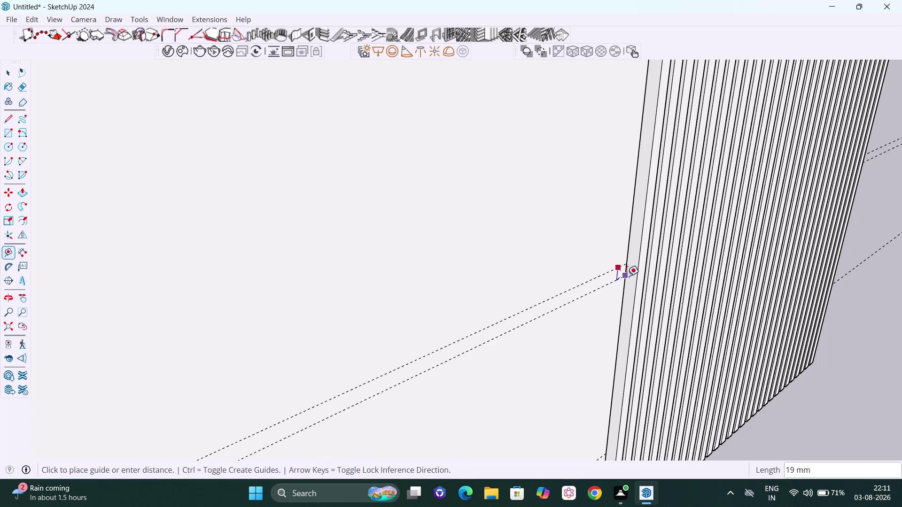
Add a guide 30 mm from the existing guide along the wall's lower edge.
key(Right)
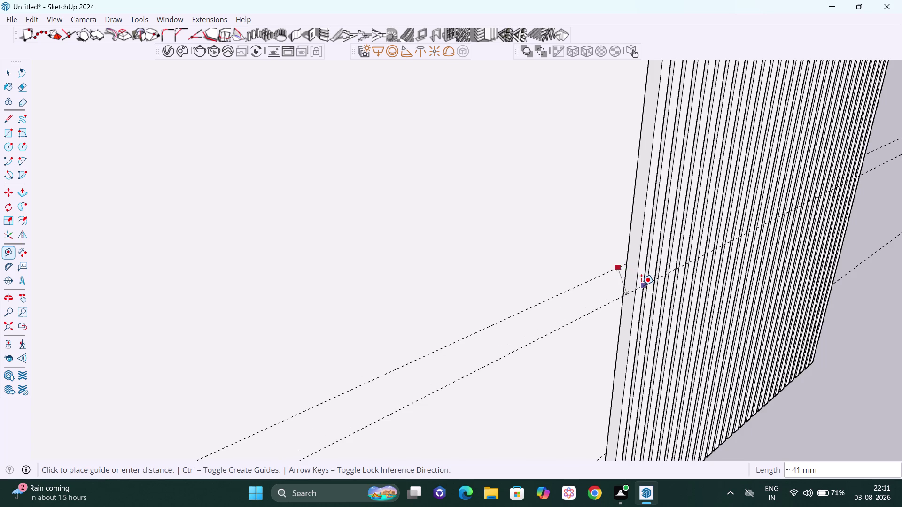
key(Left)
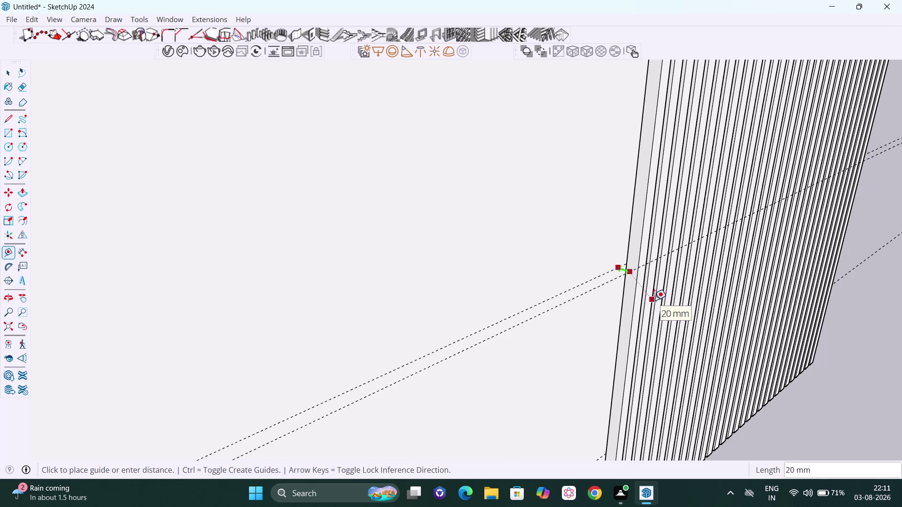
text(30)
key(Return)
scroll(down, 3)
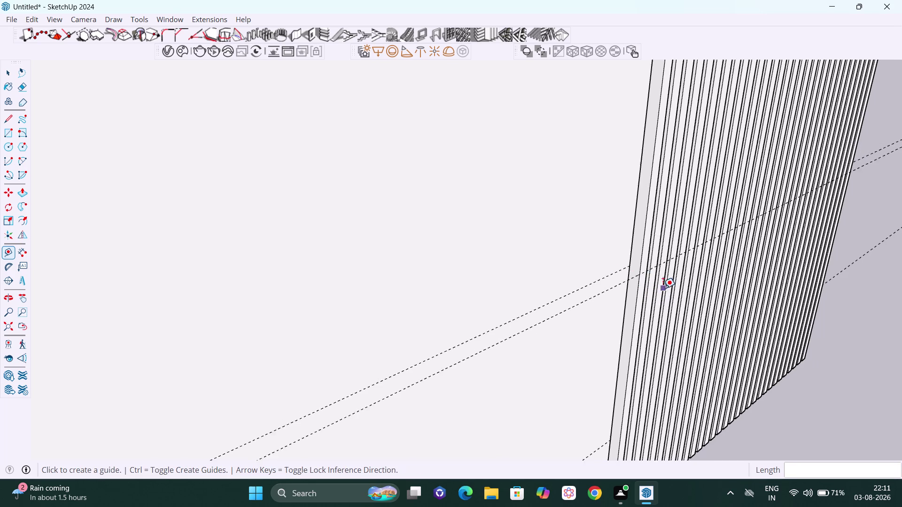
scroll(down, 3)
scroll(down, 3)
middle_drag(620, 408, 593, 363)
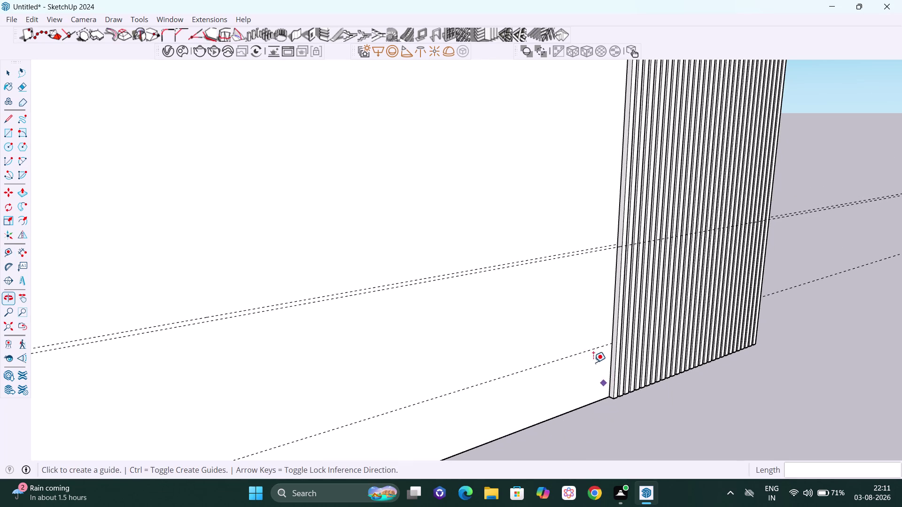
scroll(up, 3)
scroll(up, 3)
middle_drag(604, 353, 610, 366)
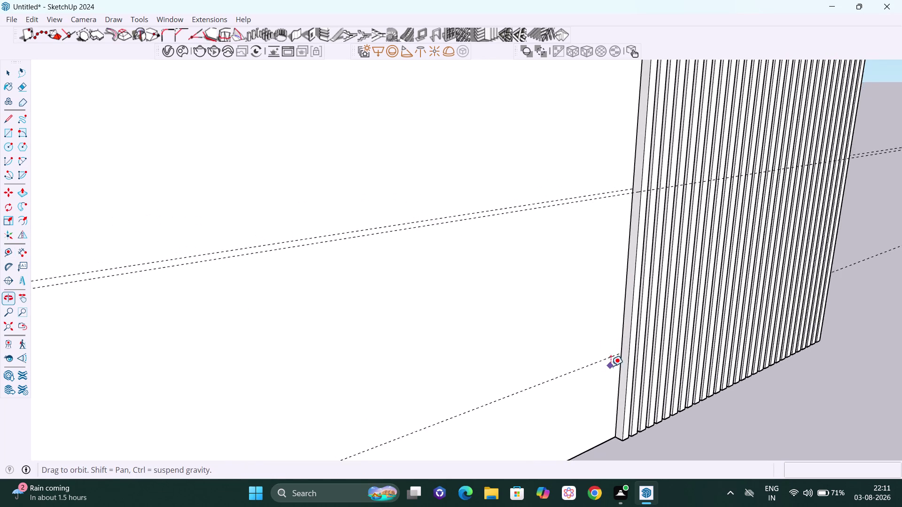
middle_drag(610, 366, 611, 367)
scroll(up, 3)
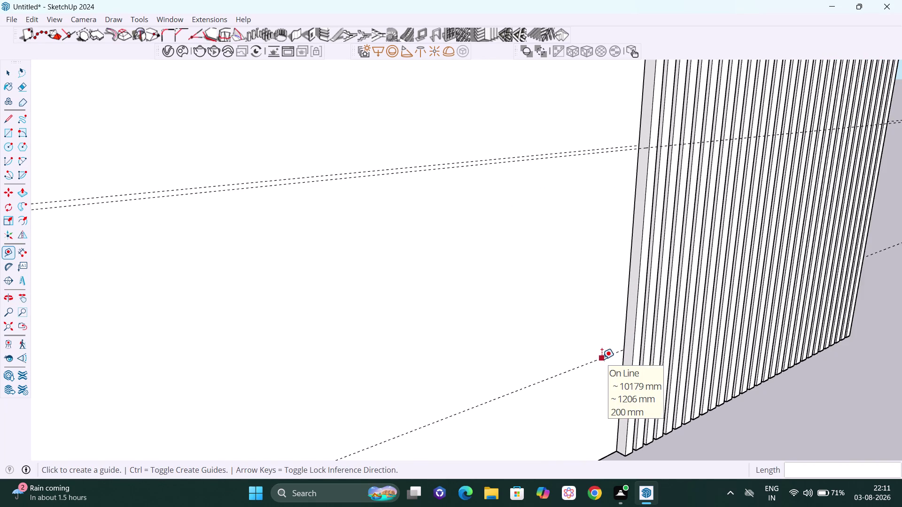
Add a second 30 mm offset guide at the other fluted section, then view the whole wall.
click(601, 359)
key(Left)
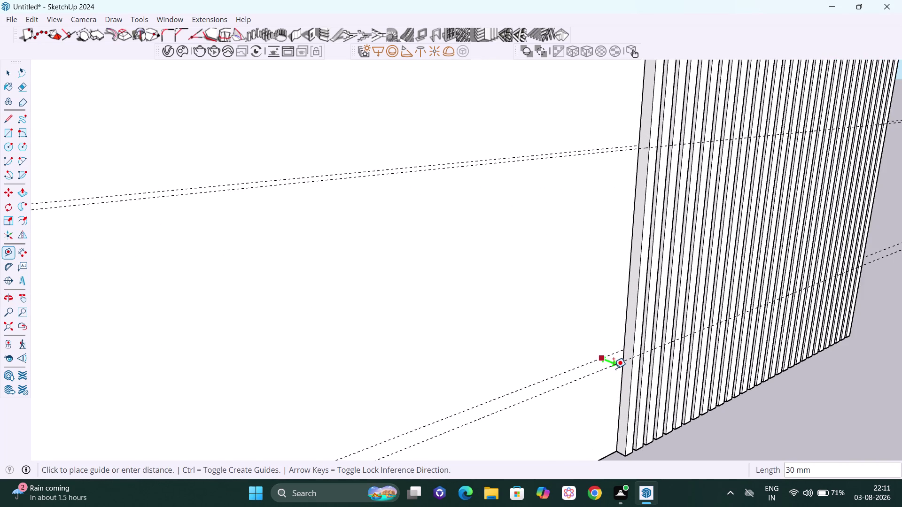
text(30)
key(Return)
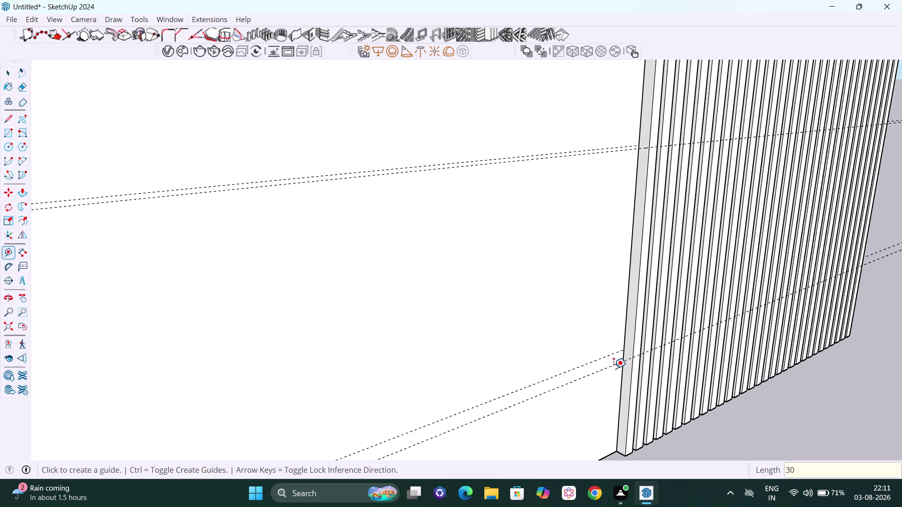
scroll(down, 3)
scroll(down, 3)
scroll(down, 3)
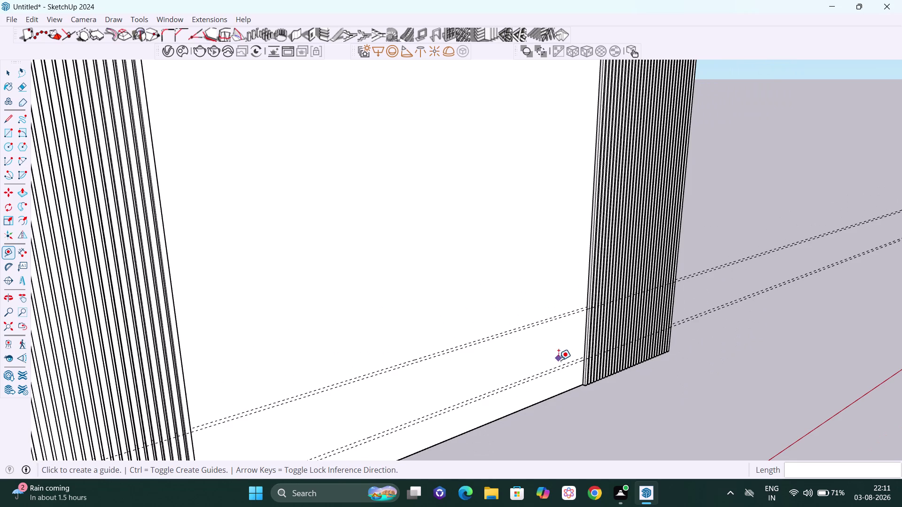
middle_drag(565, 379, 508, 377)
scroll(down, 3)
scroll(down, 3)
middle_drag(511, 363, 499, 360)
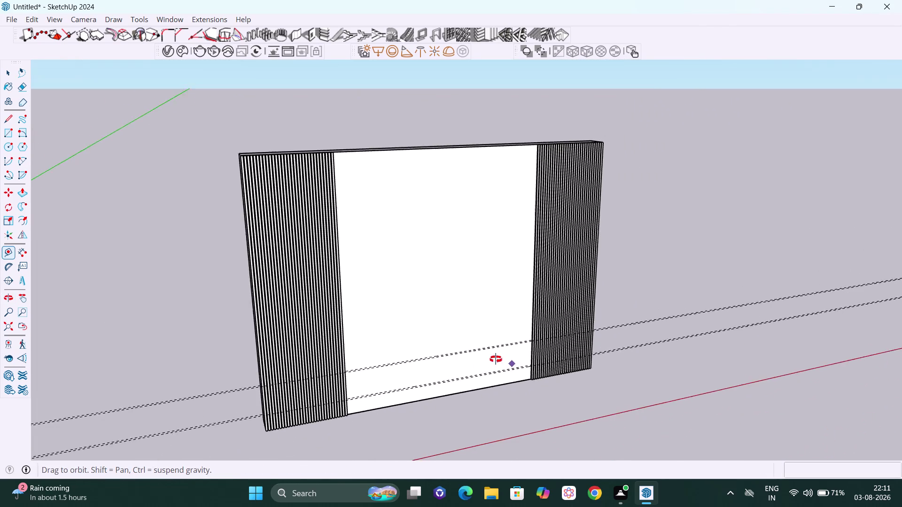
middle_drag(499, 360, 441, 382)
scroll(up, 3)
scroll(up, 3)
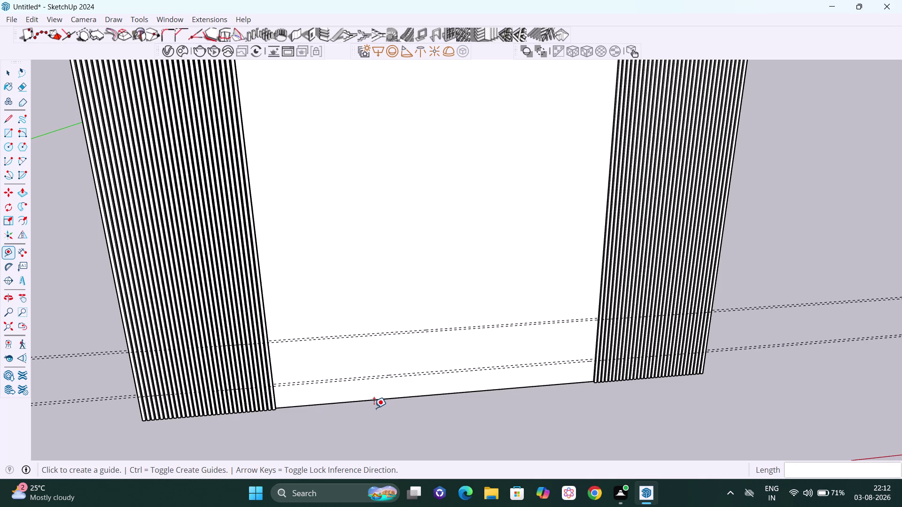
scroll(down, 3)
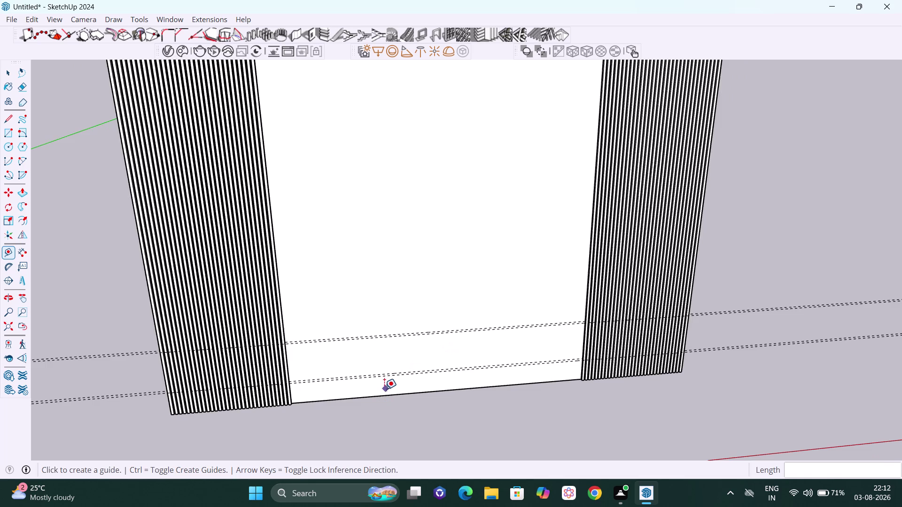
middle_drag(384, 389, 473, 323)
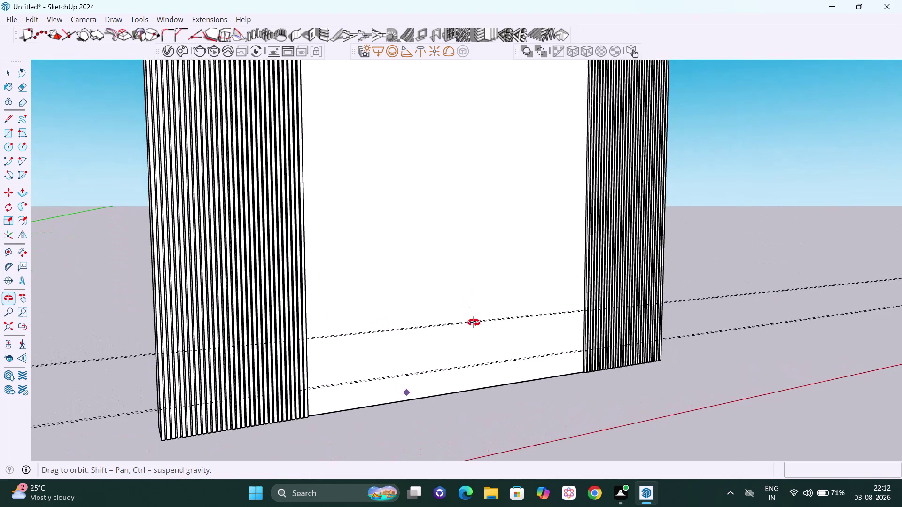
middle_drag(473, 322, 473, 324)
scroll(up, 3)
scroll(down, 3)
scroll(down, 3)
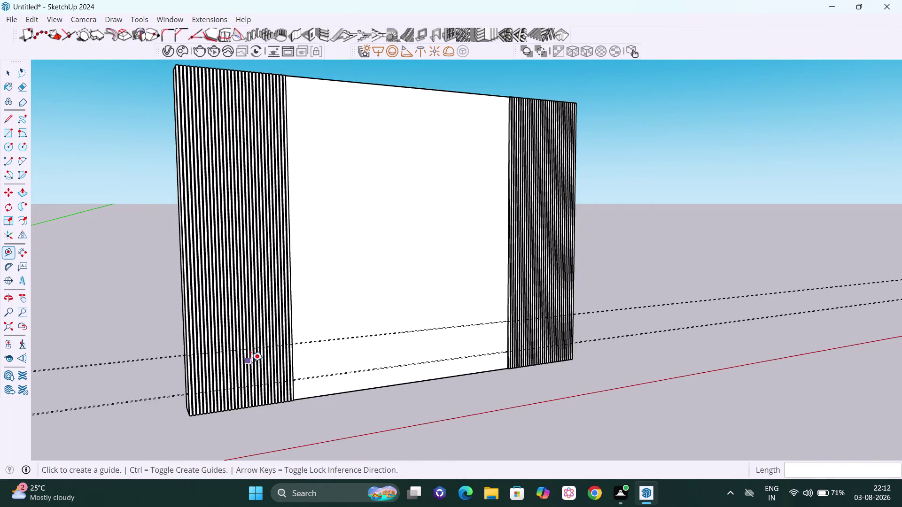
middle_drag(250, 362, 281, 380)
key(space)
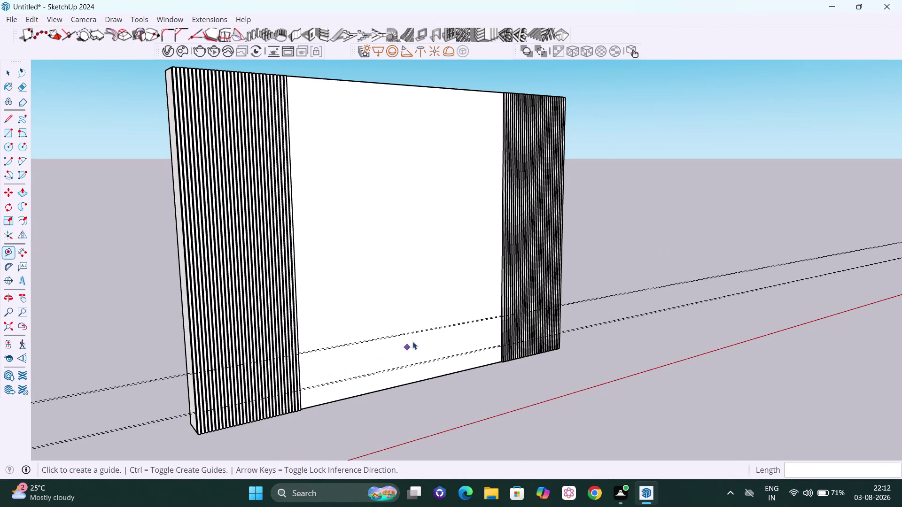
right_click(638, 189)
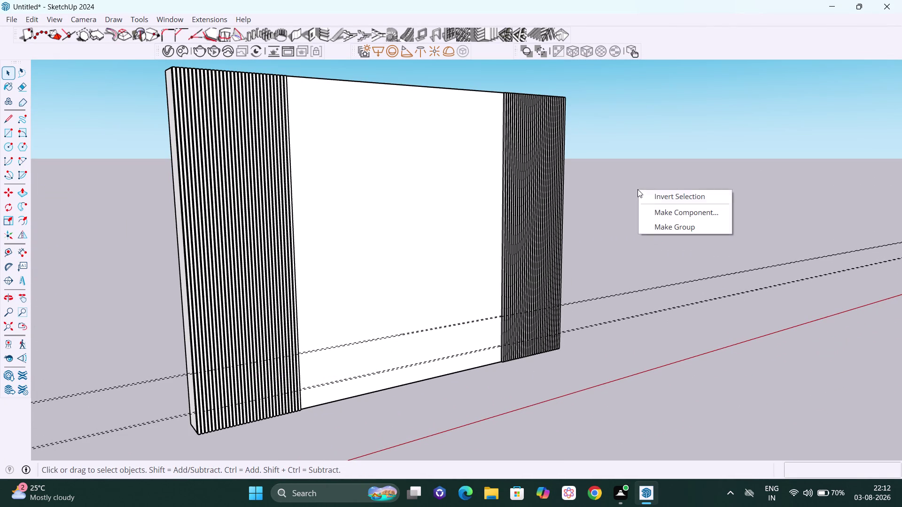
click(664, 228)
scroll(up, 3)
scroll(down, 3)
middle_drag(241, 384, 247, 390)
scroll(up, 3)
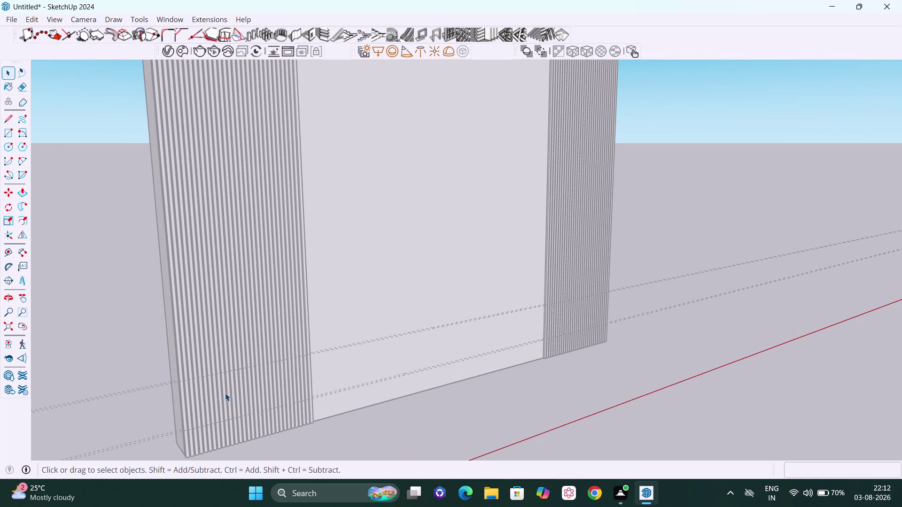
key(r)
scroll(down, 3)
middle_drag(200, 377, 214, 374)
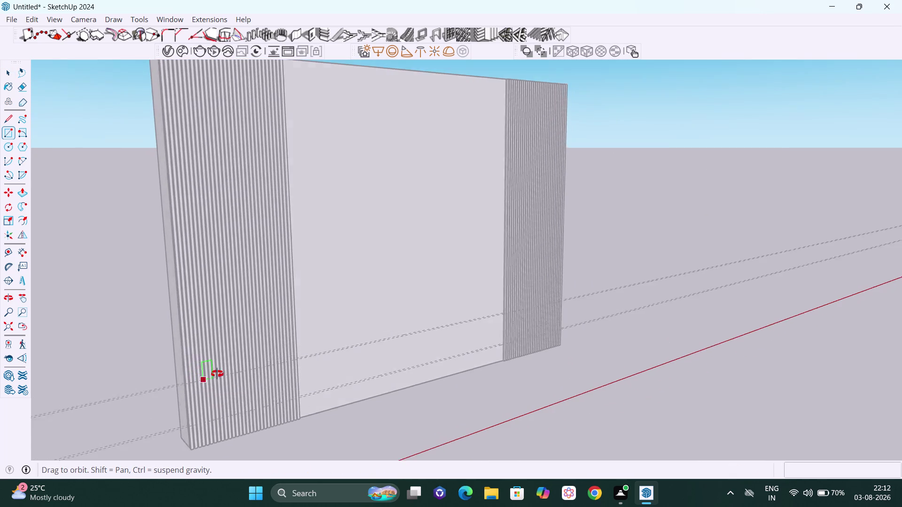
middle_drag(214, 374, 343, 314)
scroll(up, 3)
scroll(up, 3)
middle_drag(316, 350, 341, 404)
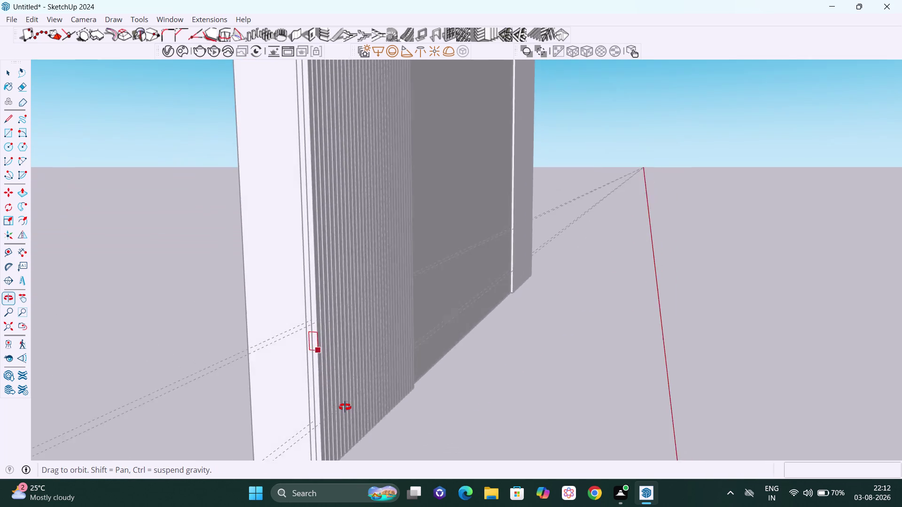
middle_drag(342, 405, 363, 413)
scroll(up, 3)
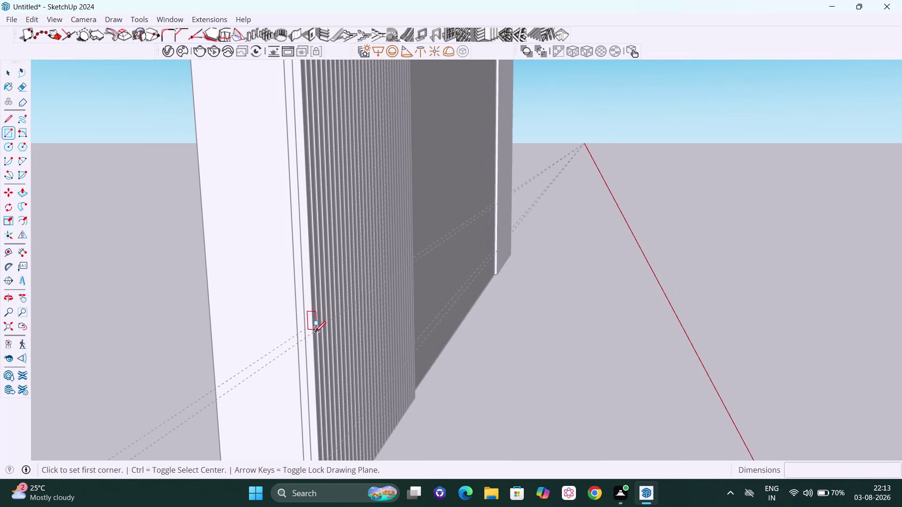
click(316, 332)
scroll(down, 3)
middle_drag(462, 326, 150, 335)
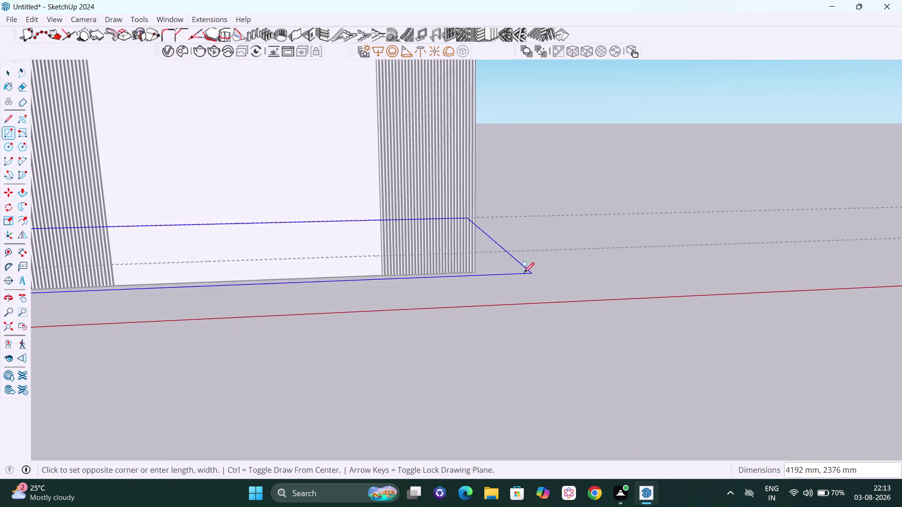
middle_drag(509, 270, 352, 287)
scroll(up, 3)
middle_drag(508, 258, 410, 258)
scroll(up, 3)
scroll(up, 3)
scroll(up, 3)
scroll(up, 3)
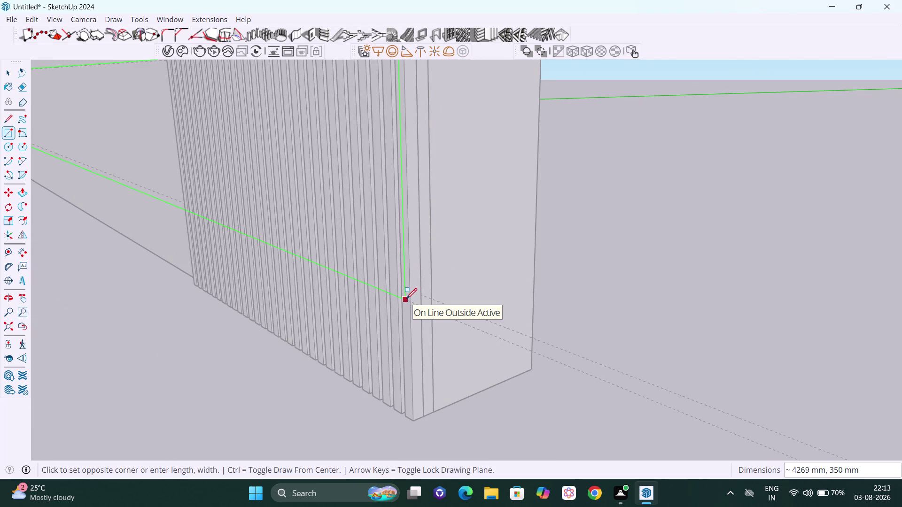
scroll(up, 3)
scroll(up, 3)
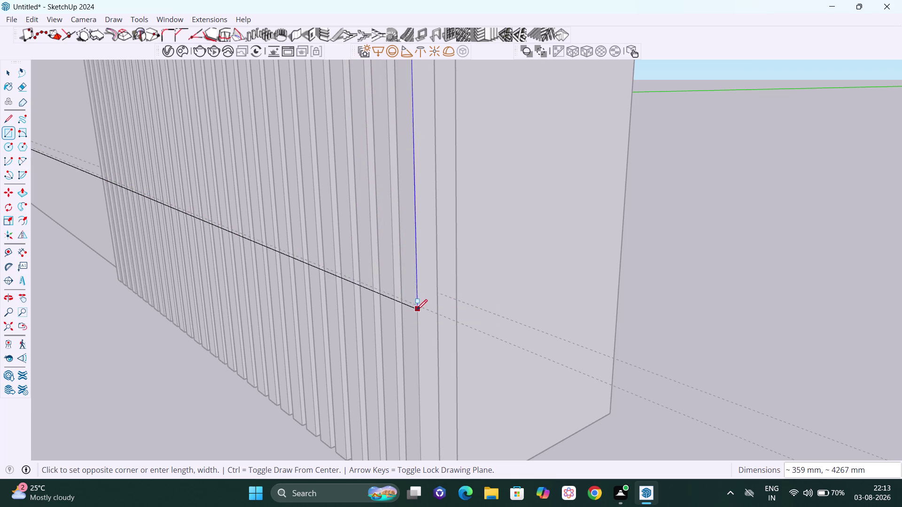
scroll(down, 3)
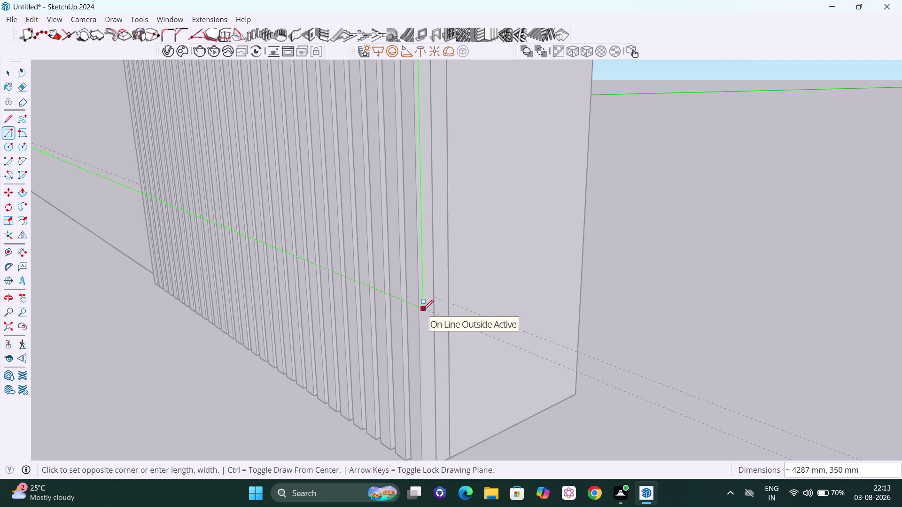
key(space)
click(725, 283)
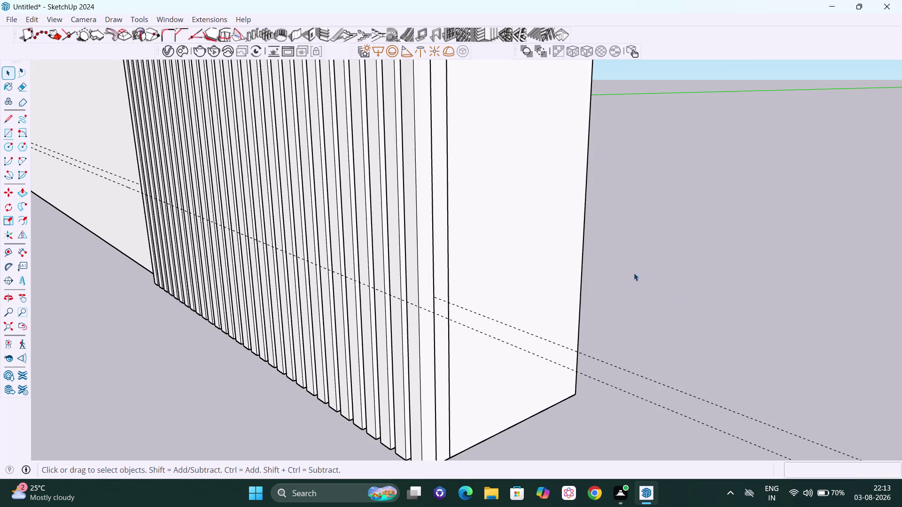
On the first end face, place a horizontal guide 200 mm above the bottom edge.
scroll(down, 3)
scroll(down, 3)
middle_drag(481, 259, 617, 277)
scroll(up, 3)
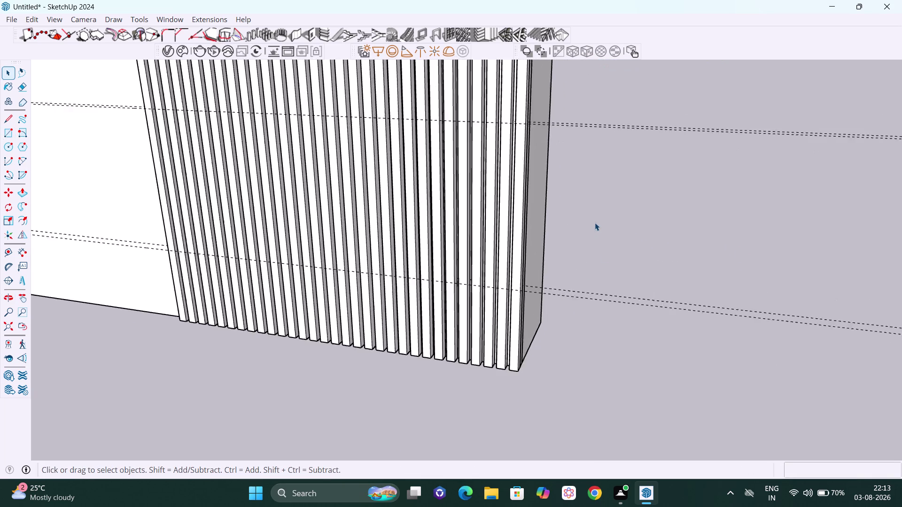
scroll(up, 3)
scroll(up, 3)
scroll(up, 3)
middle_drag(529, 285, 506, 286)
scroll(up, 3)
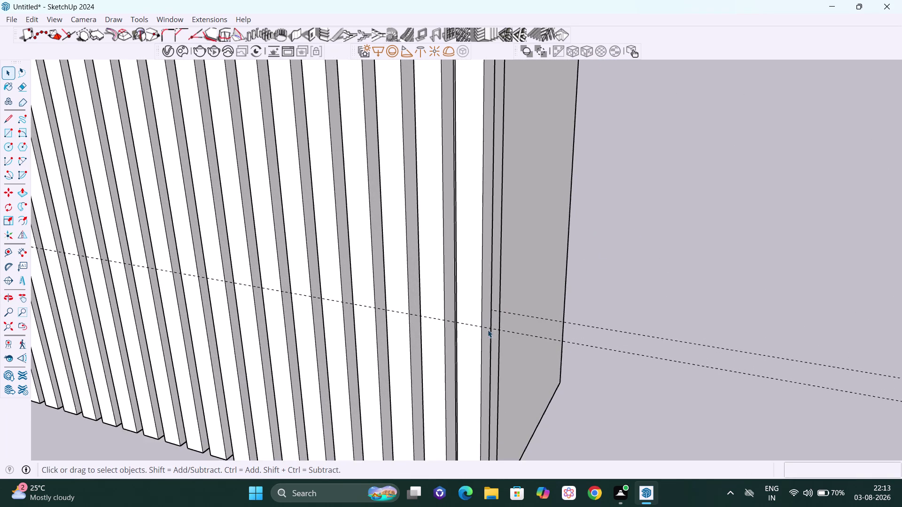
scroll(down, 3)
middle_drag(505, 407, 319, 368)
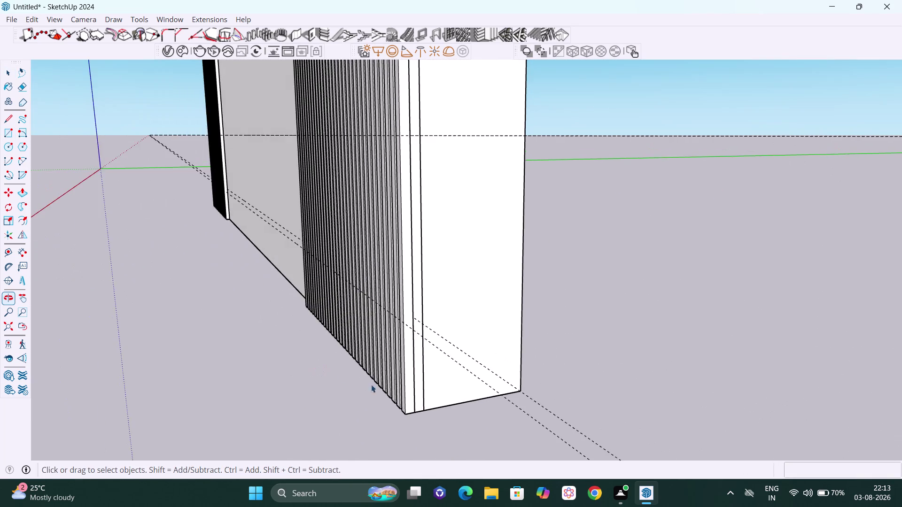
scroll(up, 3)
scroll(up, 3)
middle_drag(432, 410, 414, 408)
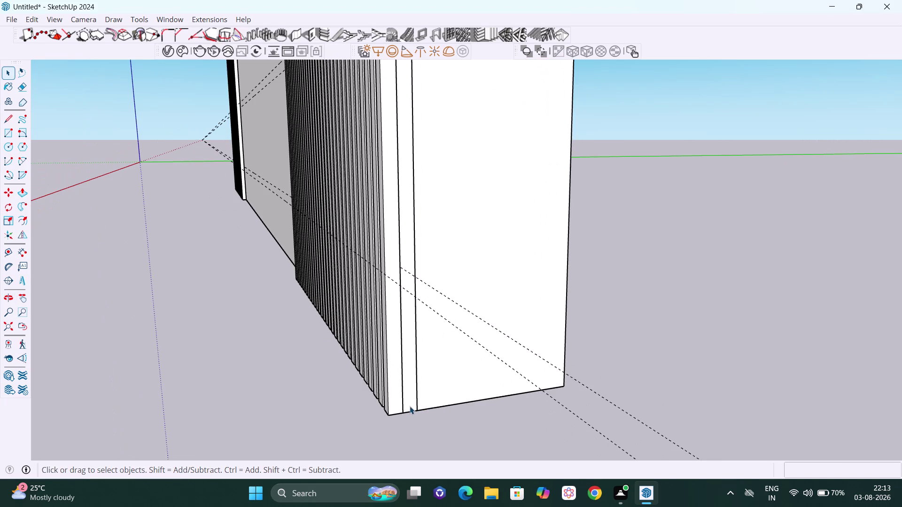
key(t)
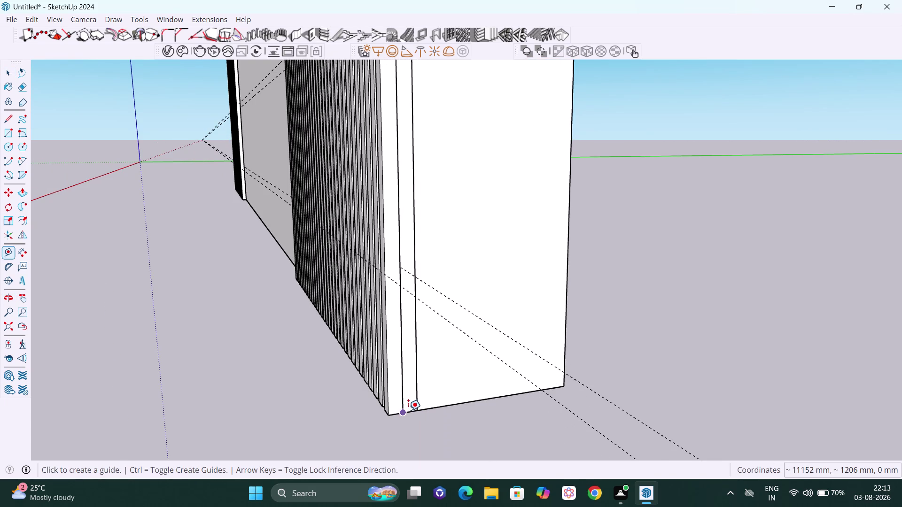
click(407, 411)
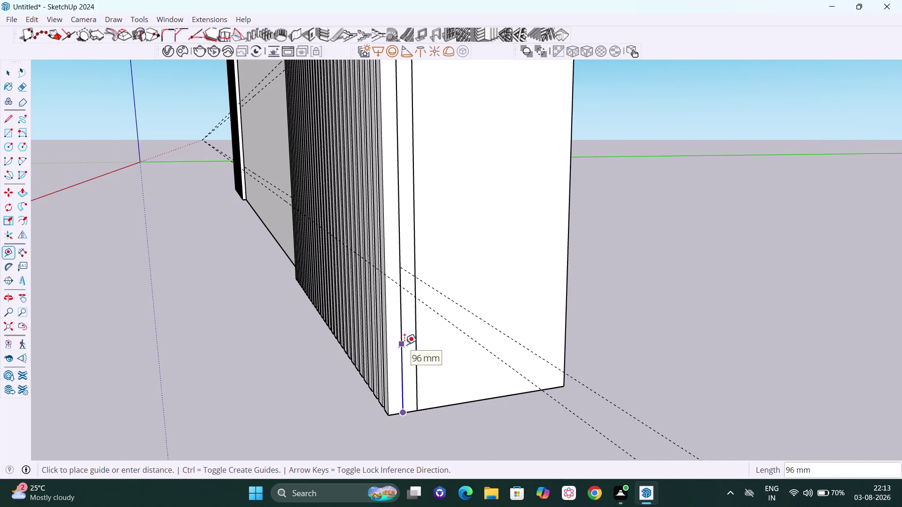
key(Escape)
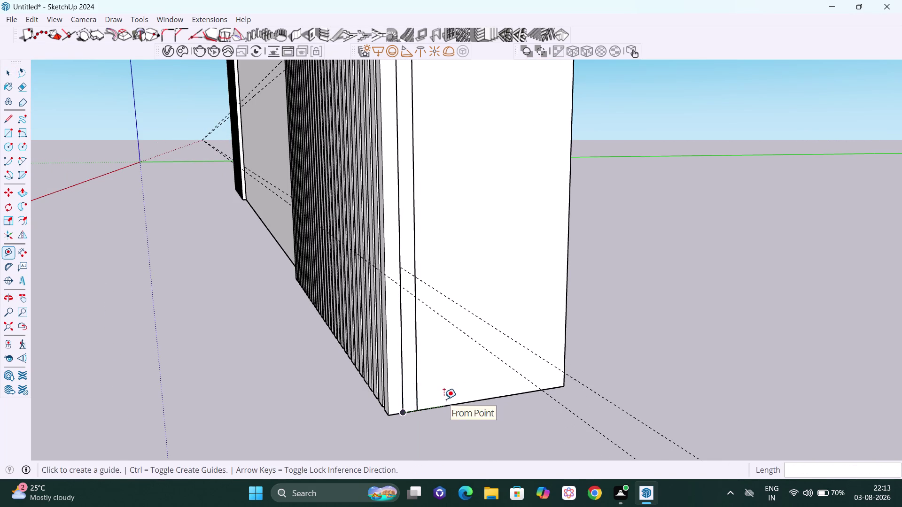
click(469, 400)
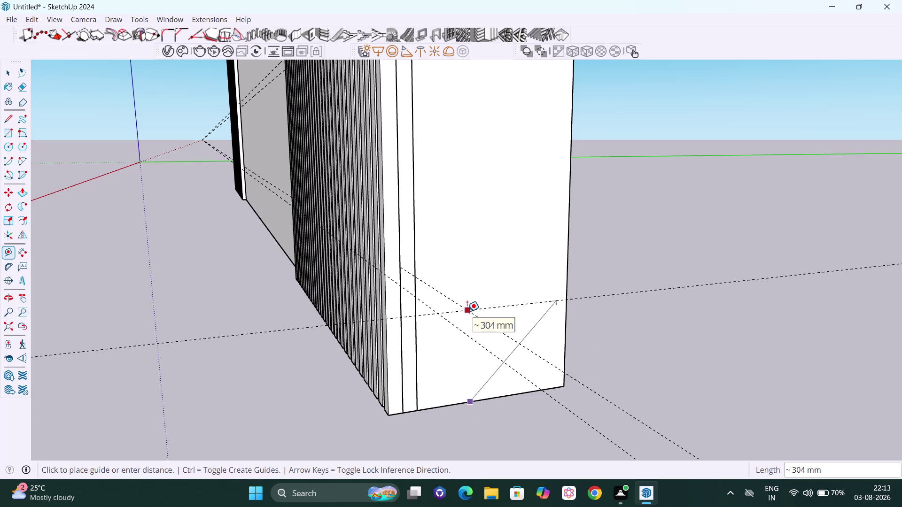
key(Up)
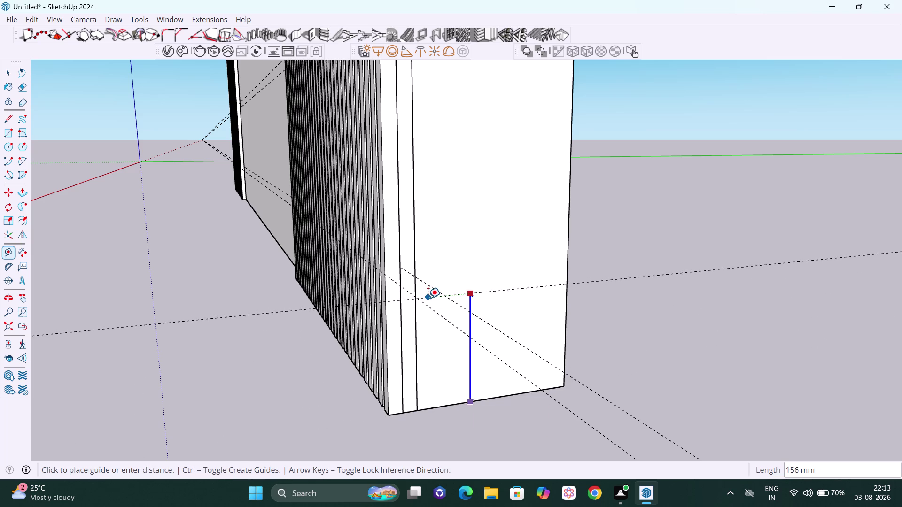
text(2)
text(00)
key(Return)
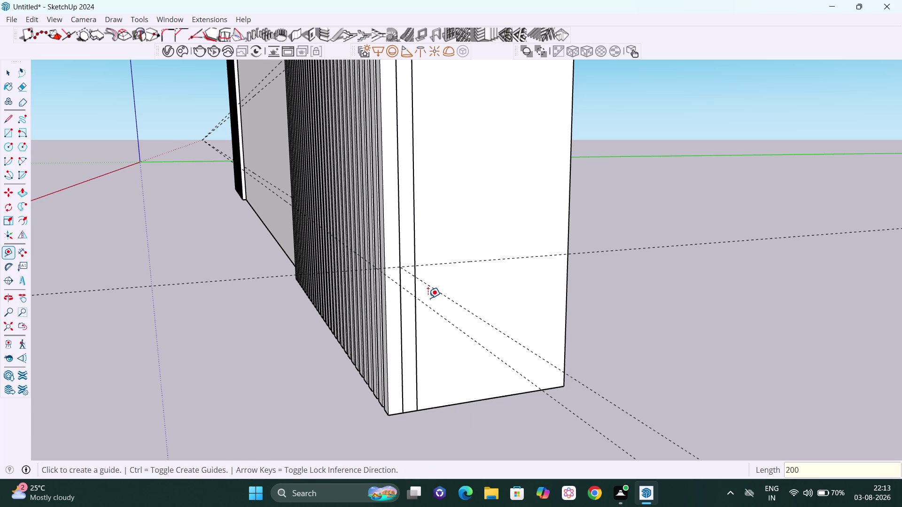
Add a guide 350 mm above the 200 mm guide on that end face.
scroll(down, 3)
scroll(down, 3)
middle_drag(316, 294, 190, 293)
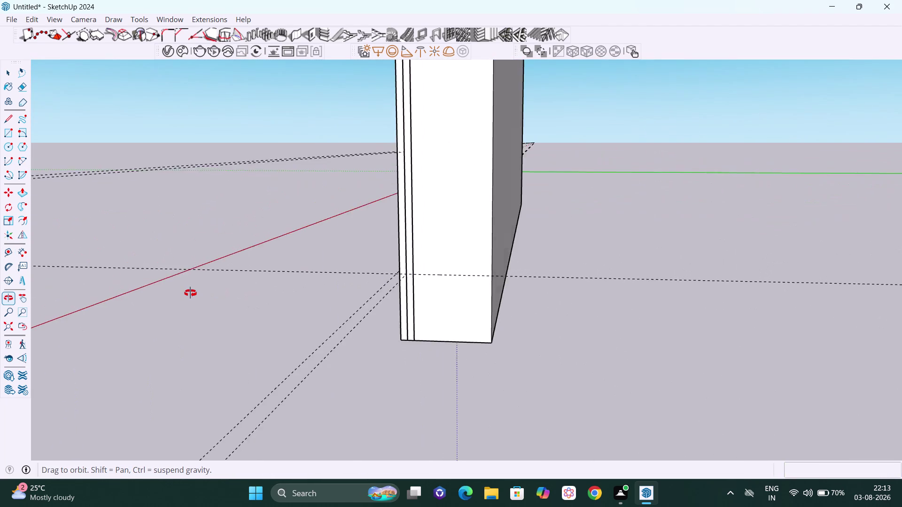
middle_drag(190, 293, 259, 322)
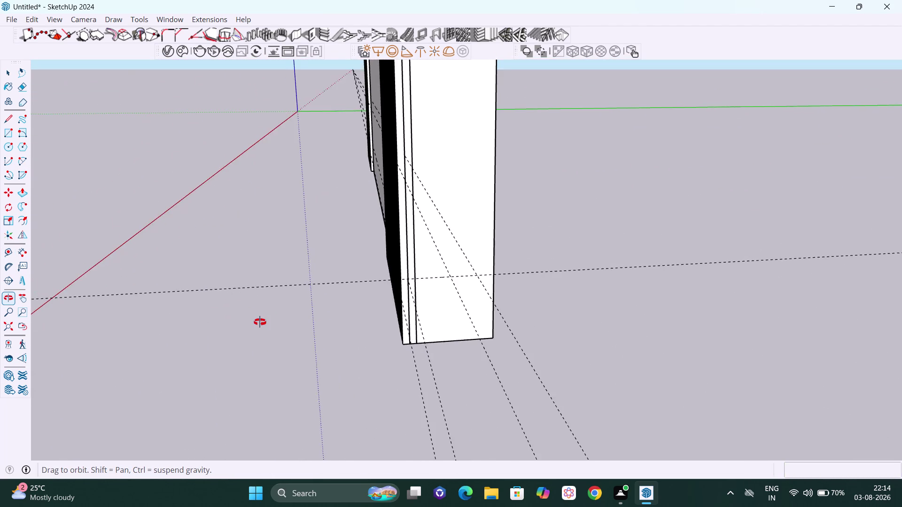
middle_drag(260, 323, 214, 318)
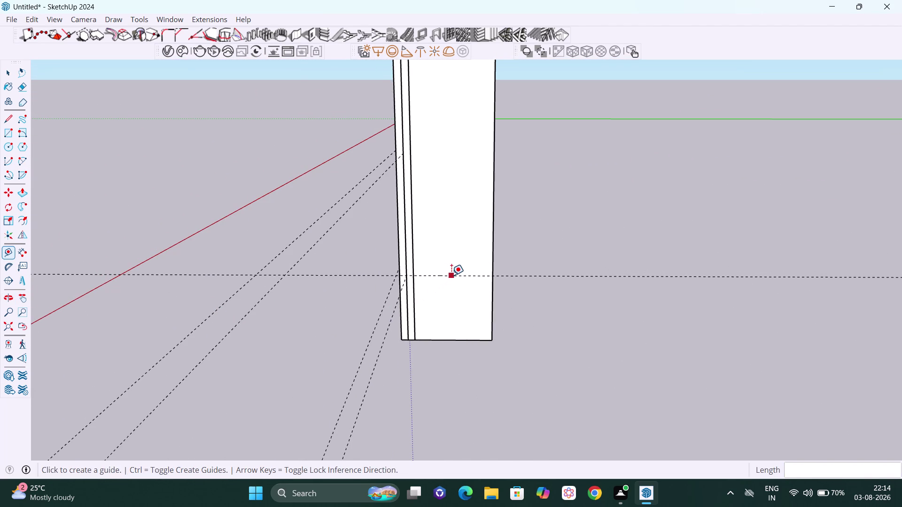
click(451, 275)
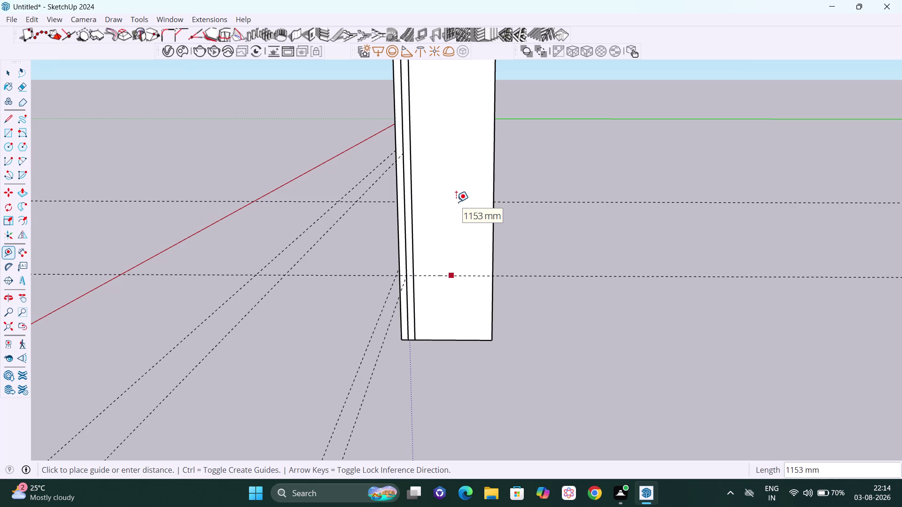
key(Up)
text(3)
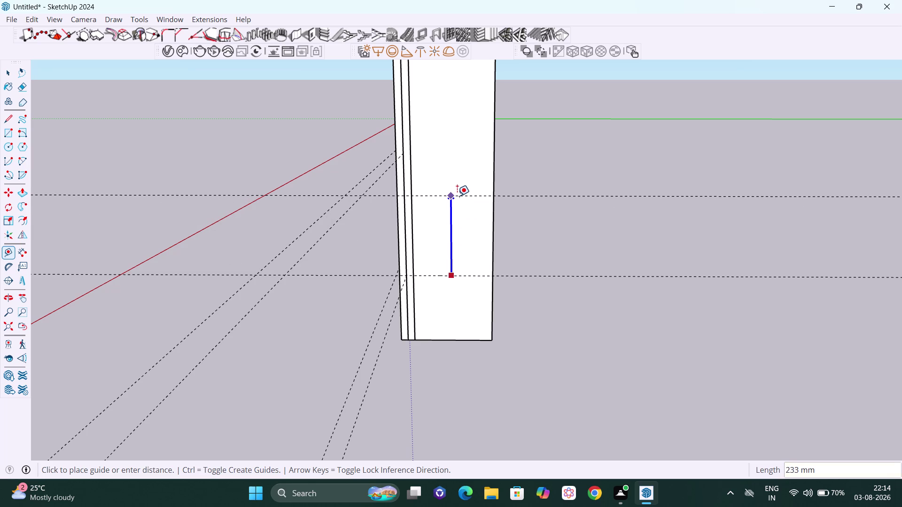
text(560)
key(BackSpace)
key(BackSpace)
key(0)
key(Return)
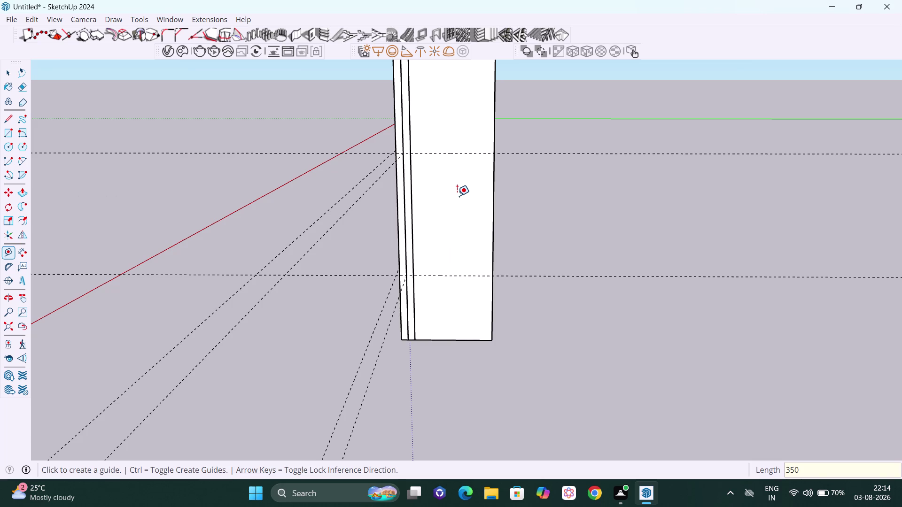
On the wall's other end face, place a guide 200 mm above the bottom edge.
scroll(down, 3)
scroll(down, 3)
scroll(down, 3)
middle_drag(353, 190, 476, 157)
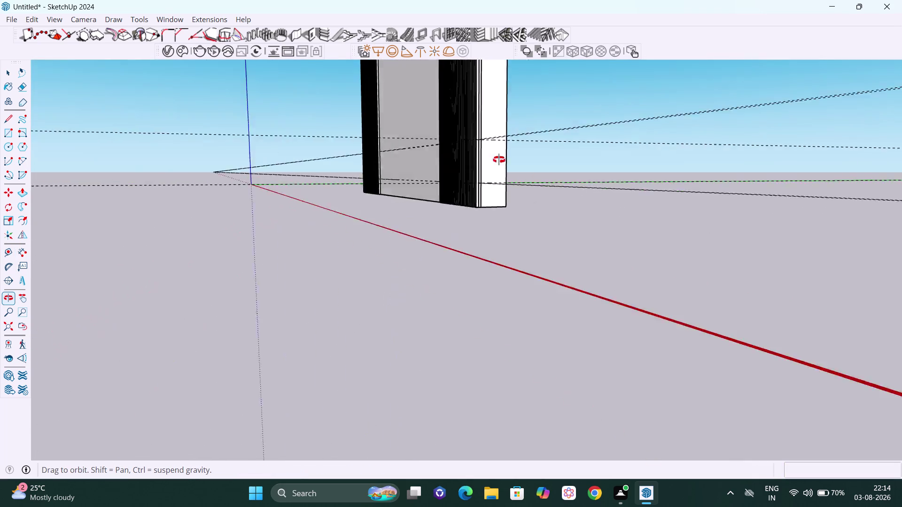
middle_drag(475, 157, 682, 190)
middle_drag(255, 110, 625, 117)
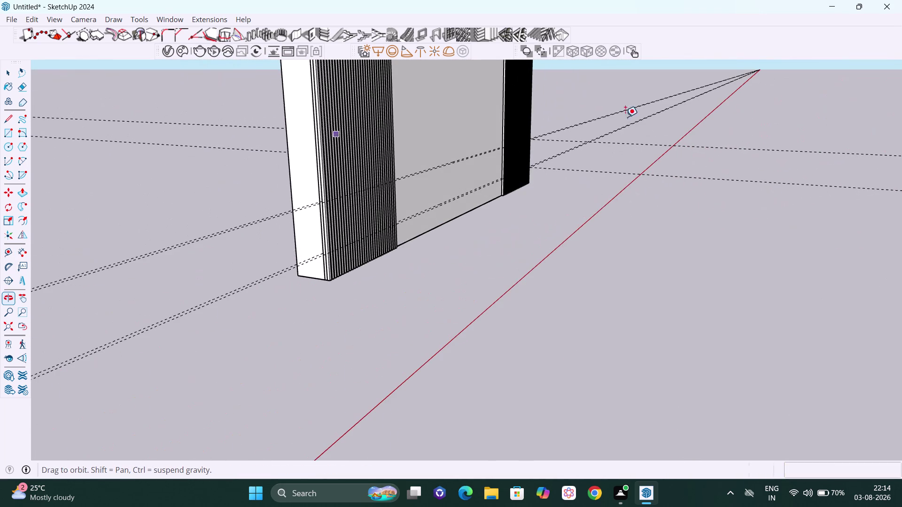
middle_drag(310, 228, 379, 217)
scroll(up, 3)
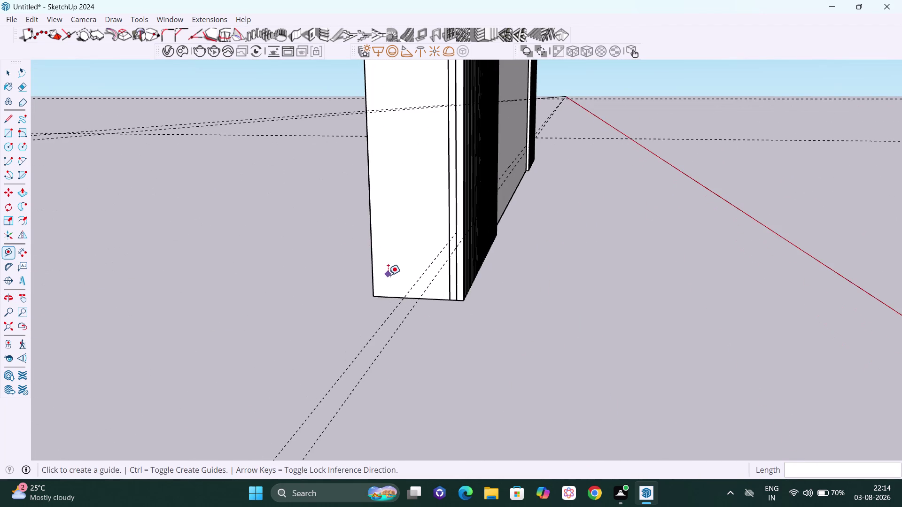
click(391, 297)
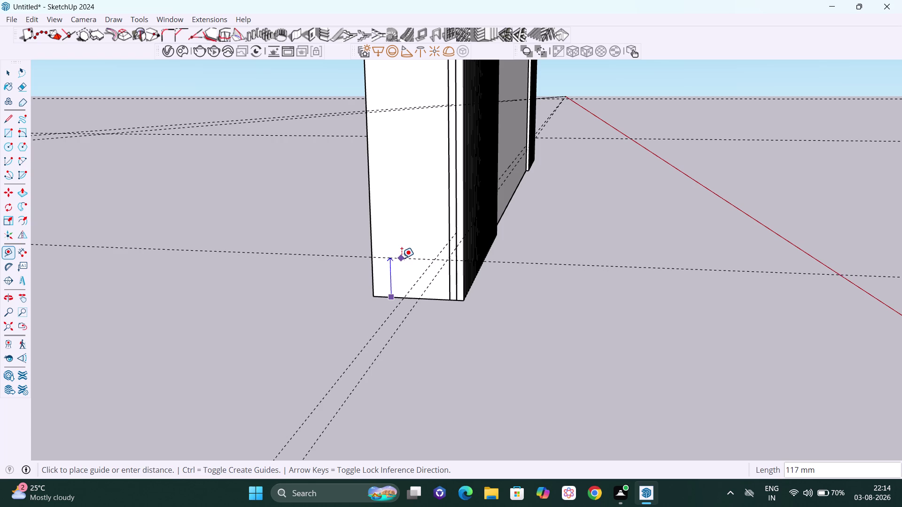
key(Up)
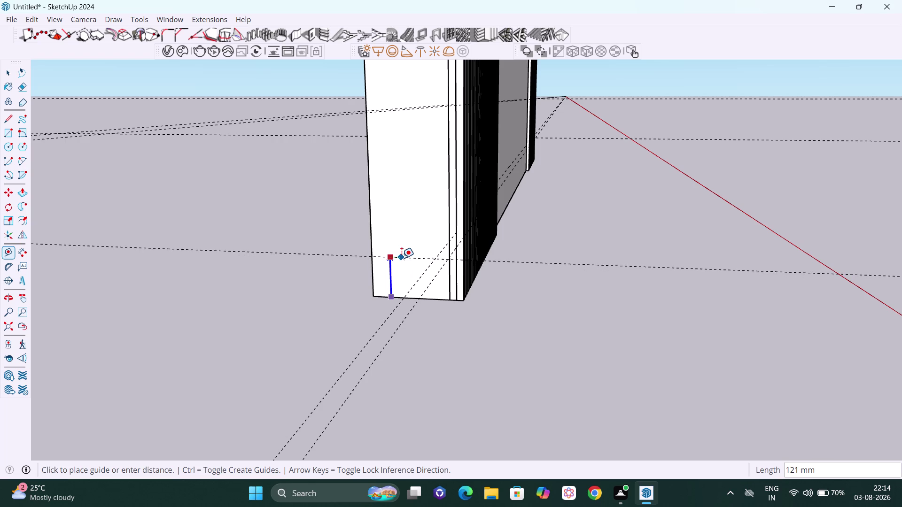
text(200)
key(Return)
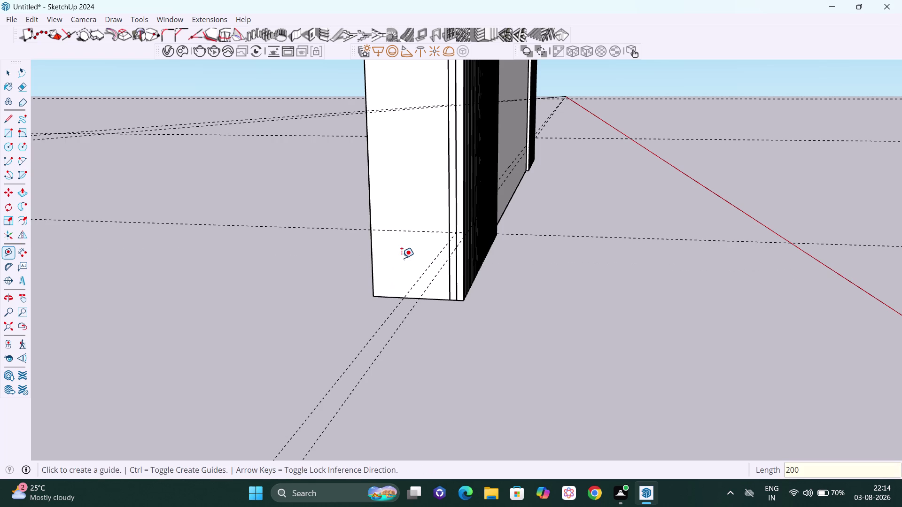
Add a guide 350 mm above that 200 mm guide on the other end.
middle_drag(500, 260, 399, 254)
scroll(up, 3)
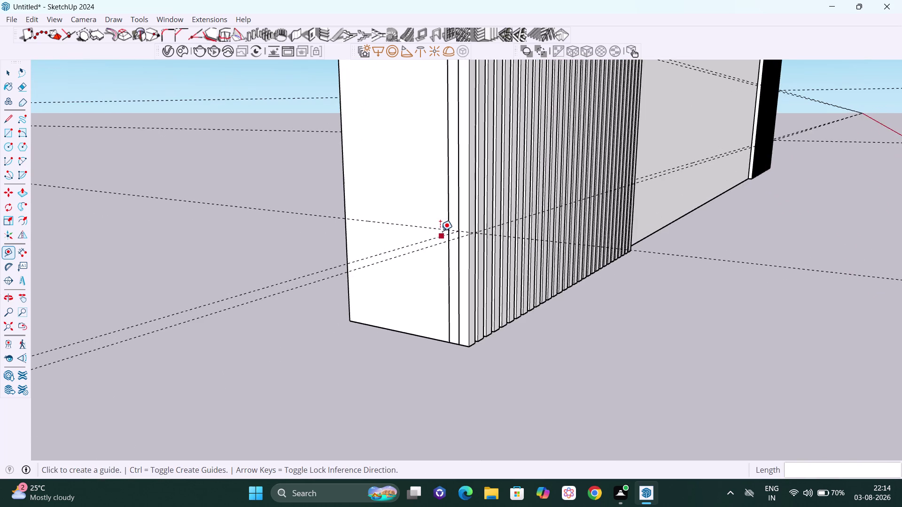
middle_drag(435, 243, 530, 261)
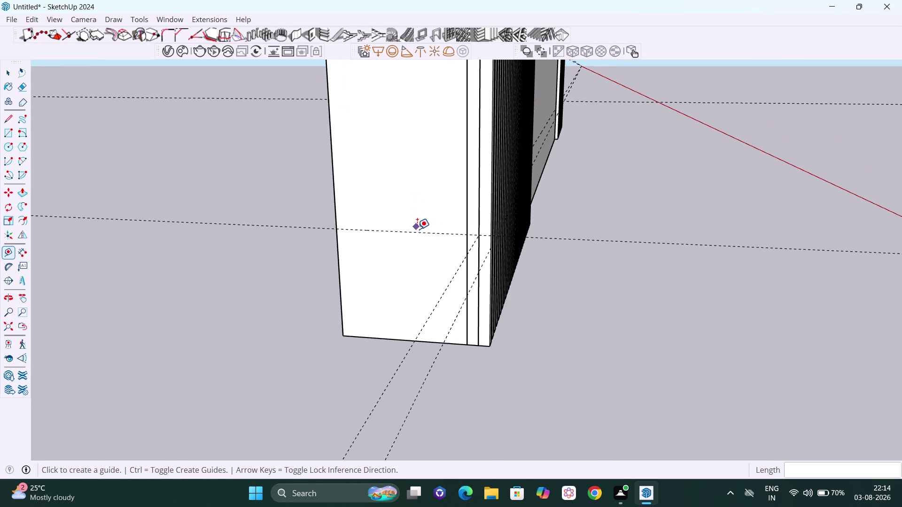
drag(417, 231, 422, 228)
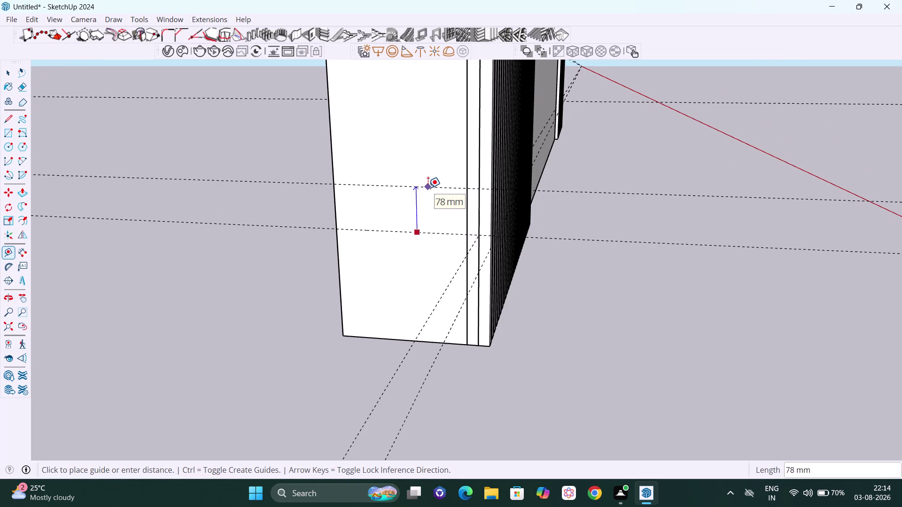
key(Up)
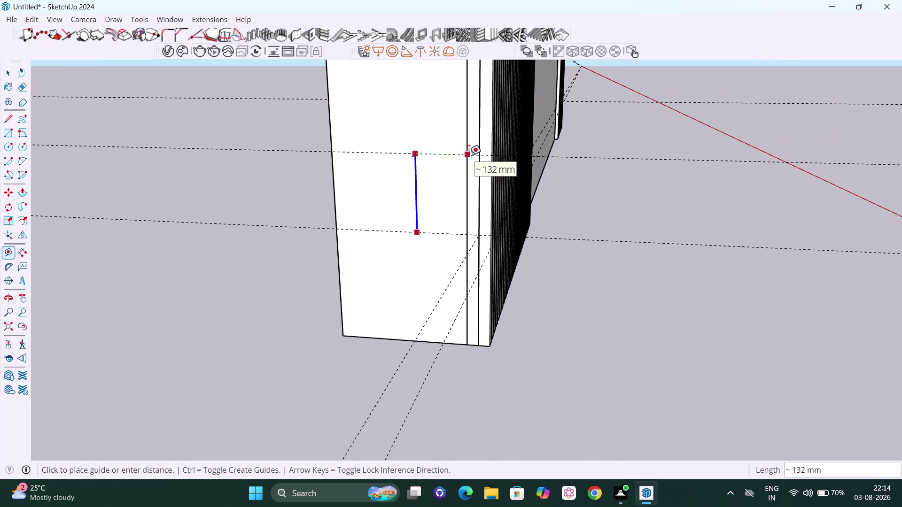
text(350)
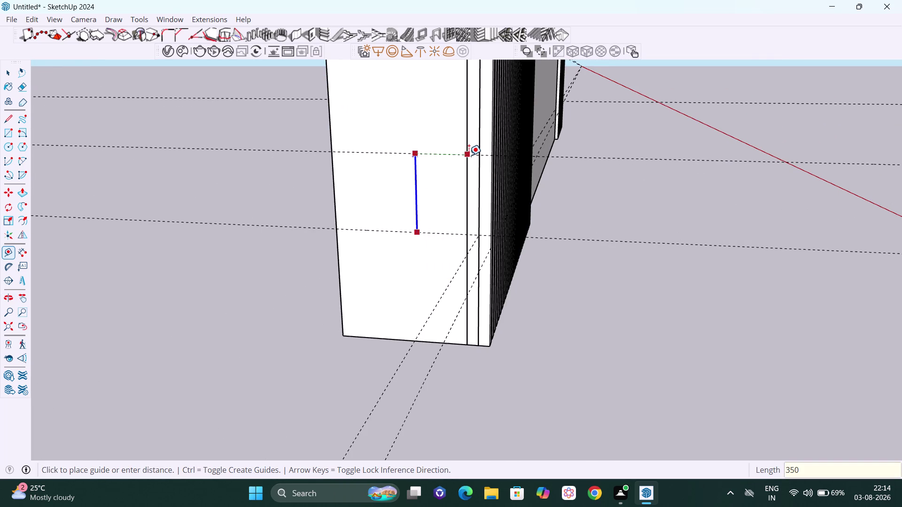
key(Return)
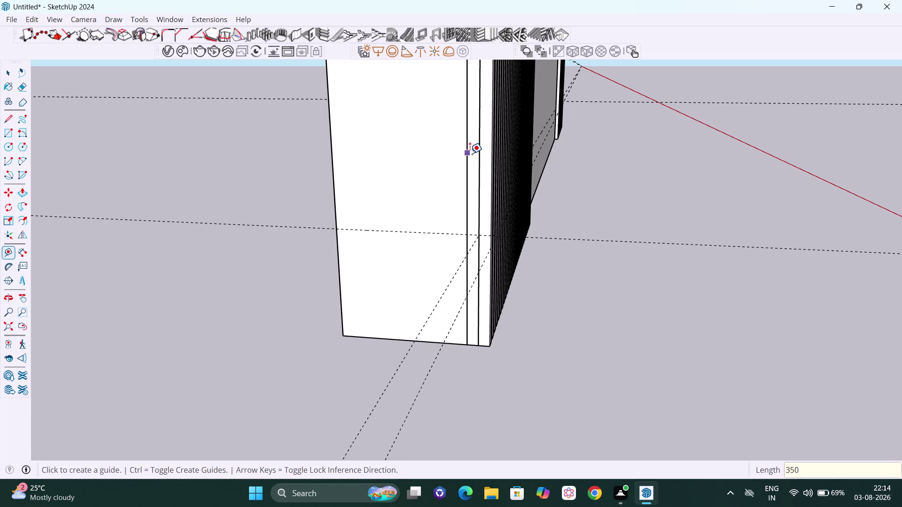
key(space)
scroll(down, 3)
scroll(down, 3)
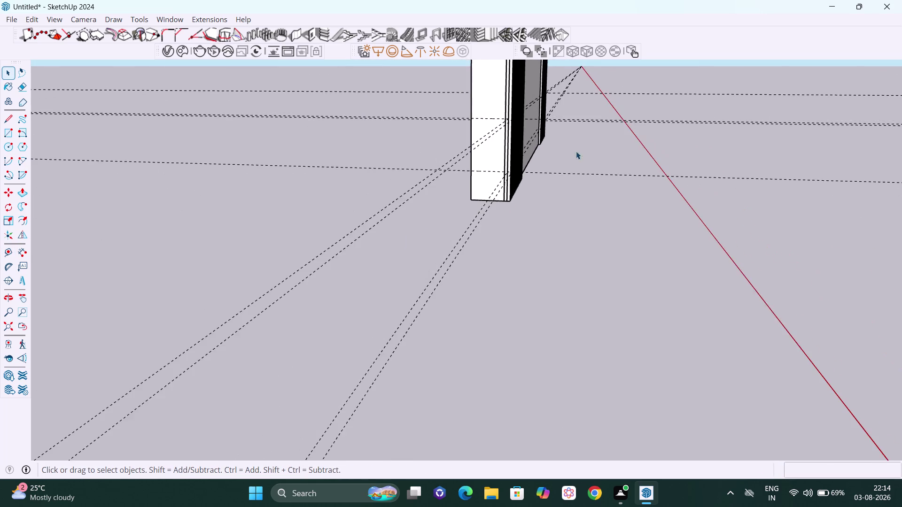
Make the model display see-through and zoom in on the left slat section.
middle_drag(593, 151, 259, 190)
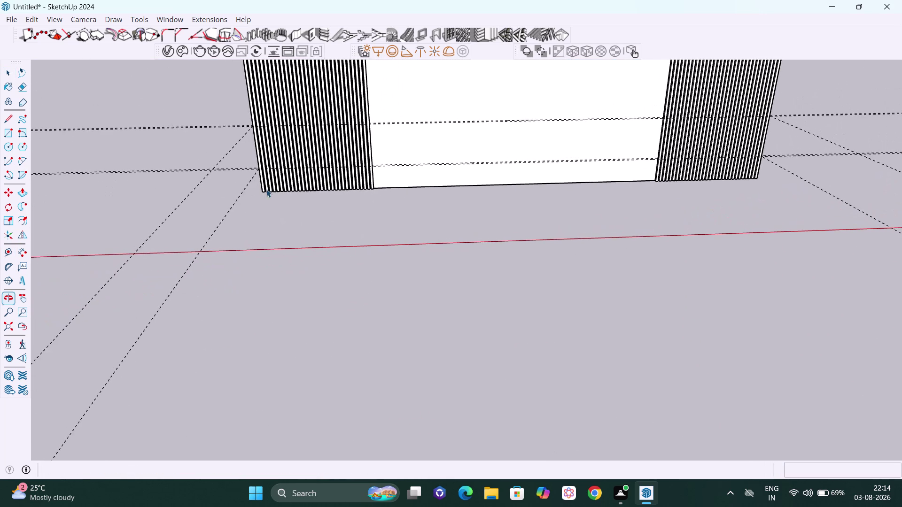
scroll(down, 3)
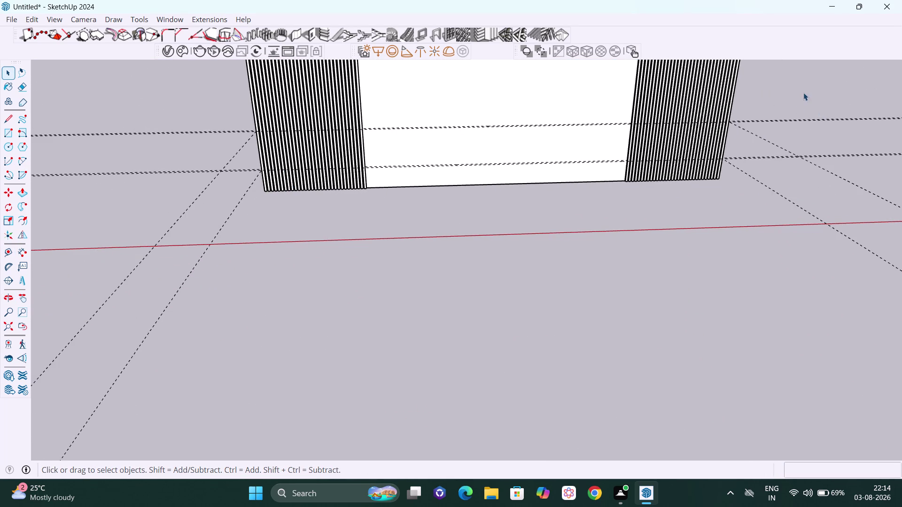
right_click(803, 93)
click(825, 131)
scroll(up, 3)
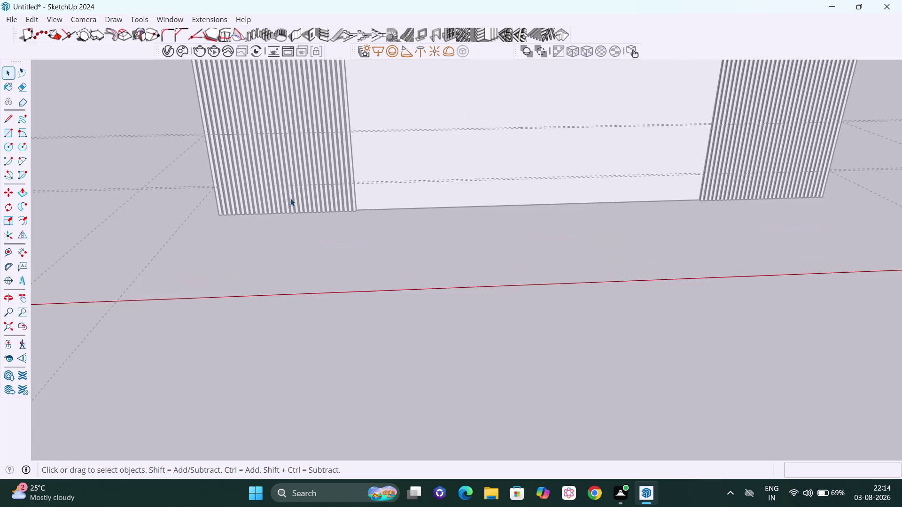
middle_drag(276, 209, 356, 180)
scroll(up, 3)
middle_drag(182, 203, 262, 199)
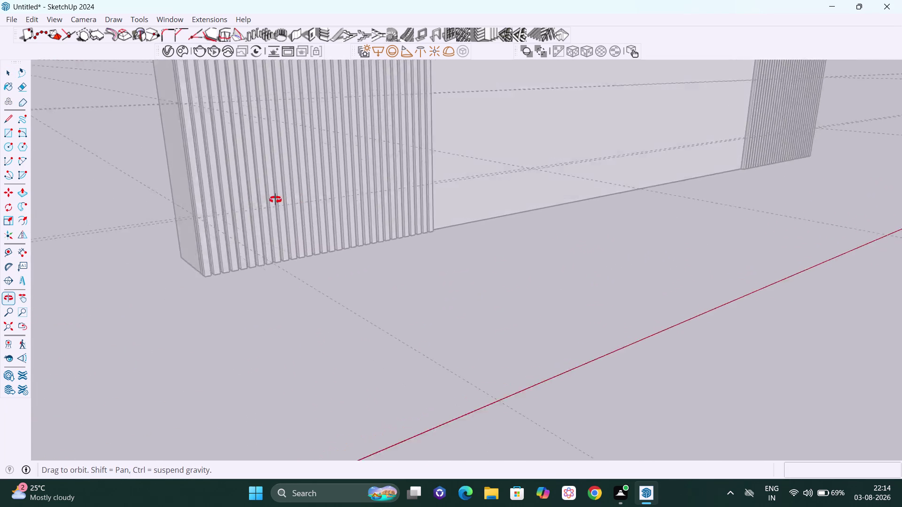
middle_drag(263, 199, 296, 225)
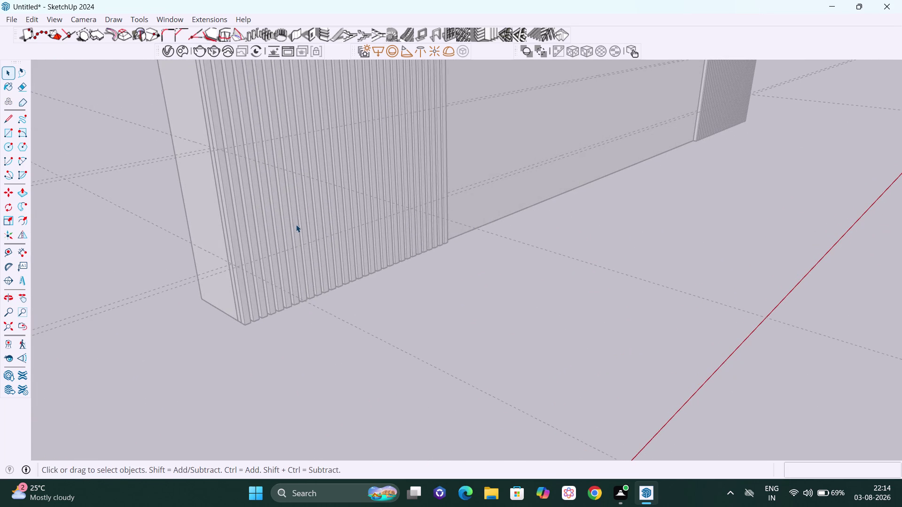
Draw a roughly 4267 by 350 mm rectangle between the wall's bottom corners.
key(r)
scroll(up, 3)
middle_drag(240, 172, 222, 223)
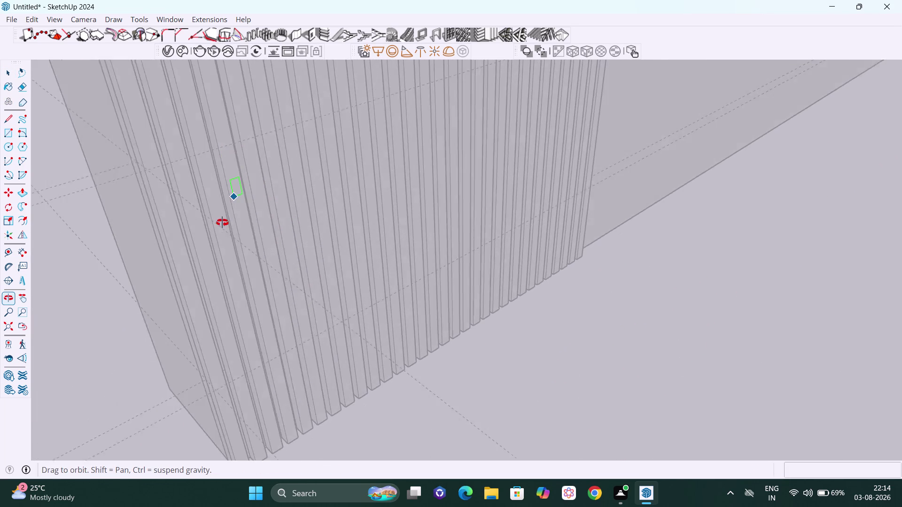
middle_drag(222, 223, 148, 260)
scroll(up, 3)
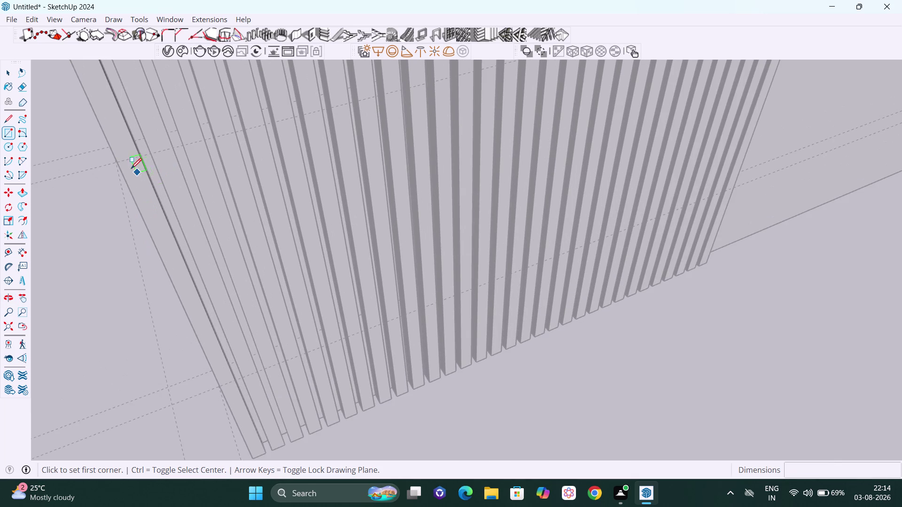
click(114, 161)
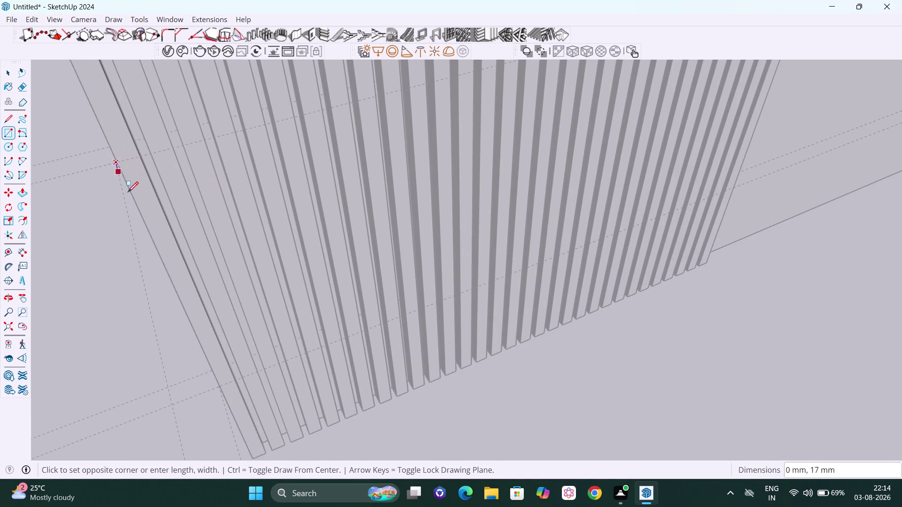
key(h)
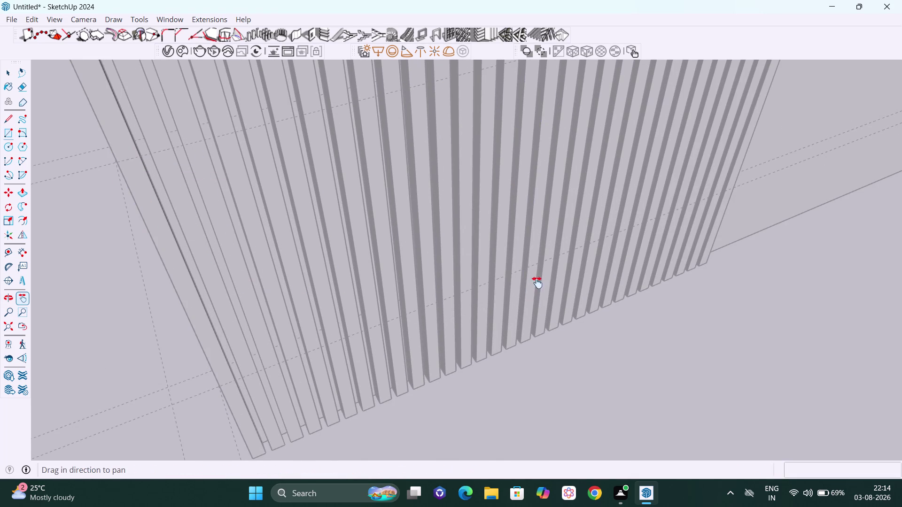
drag(537, 277, 303, 267)
scroll(down, 3)
drag(470, 211, 132, 263)
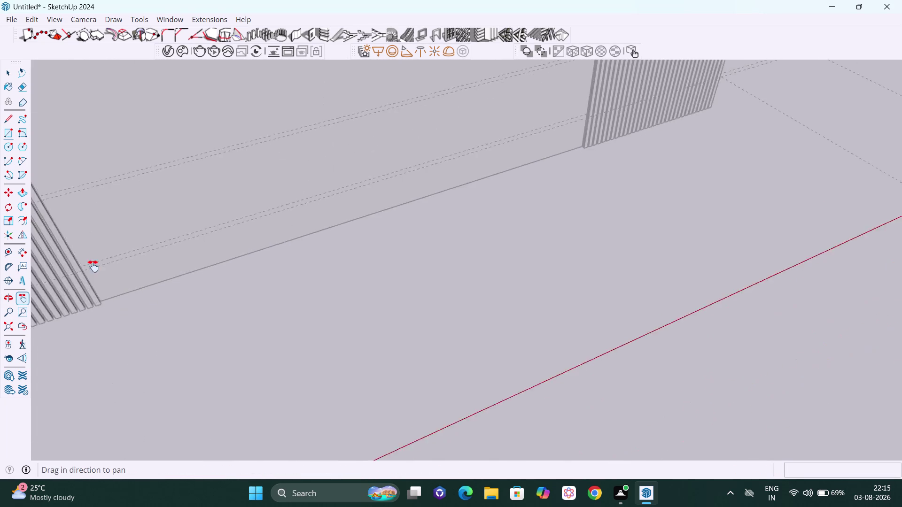
drag(133, 263, 77, 269)
drag(474, 195, 185, 363)
middle_drag(223, 309, 176, 287)
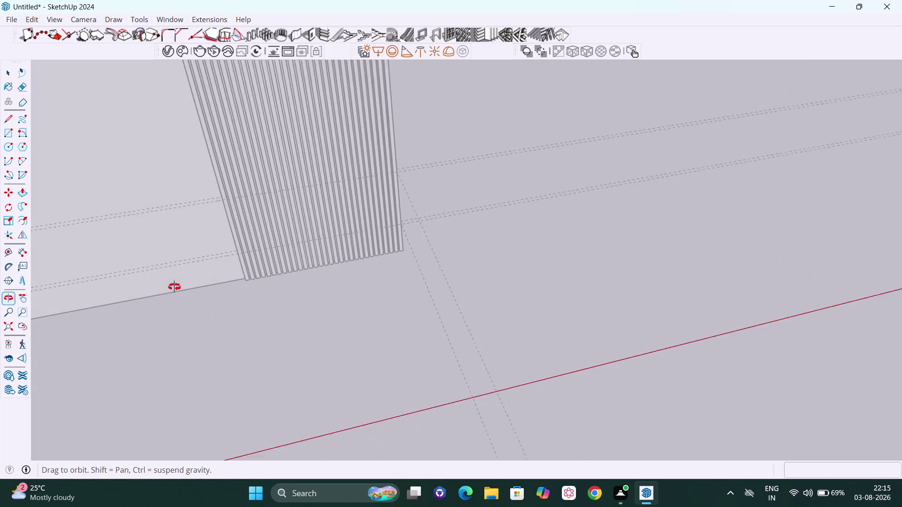
middle_drag(177, 288, 154, 270)
scroll(up, 3)
middle_drag(402, 281, 467, 212)
scroll(up, 3)
middle_drag(333, 245, 401, 253)
scroll(up, 3)
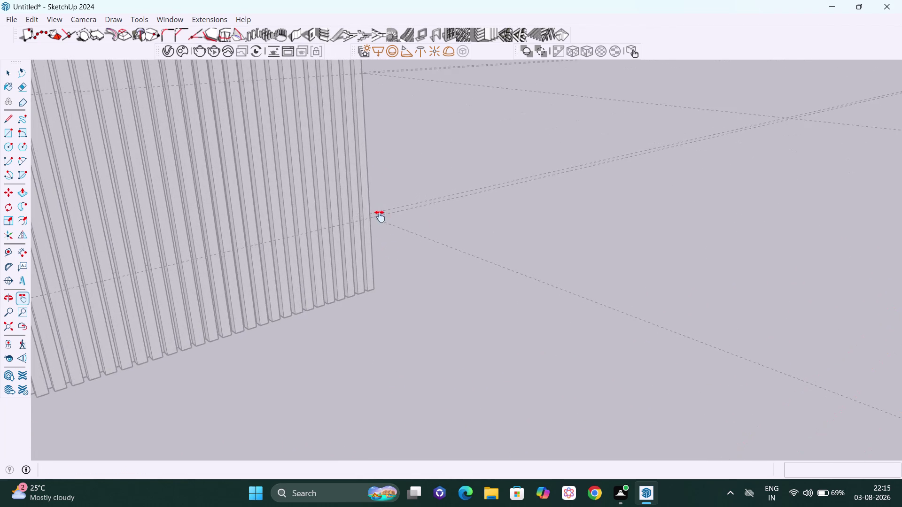
middle_drag(380, 216, 435, 255)
scroll(up, 3)
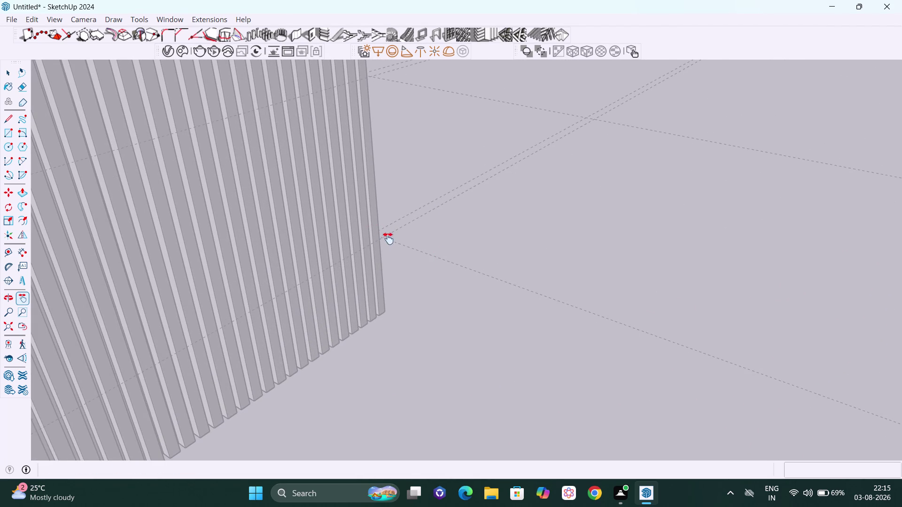
key(Escape)
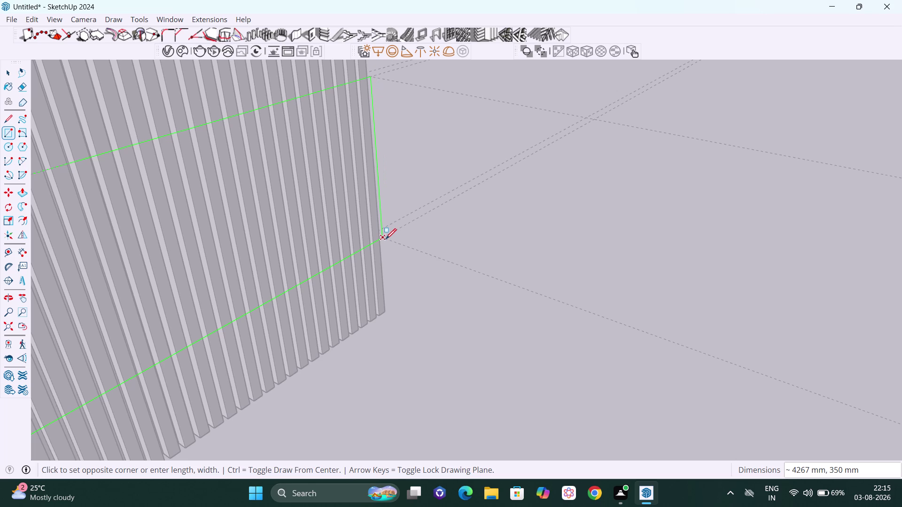
click(384, 239)
scroll(down, 3)
scroll(down, 3)
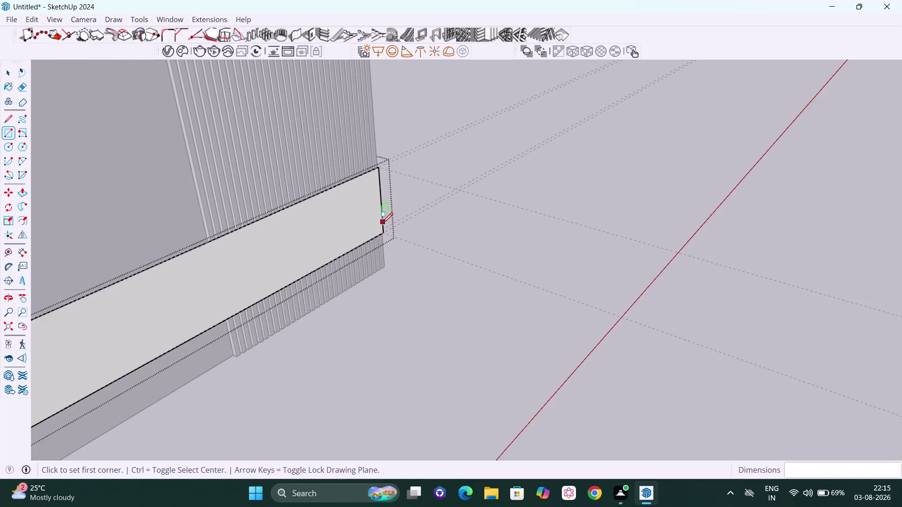
scroll(down, 3)
scroll(down, 3)
scroll(down, 3)
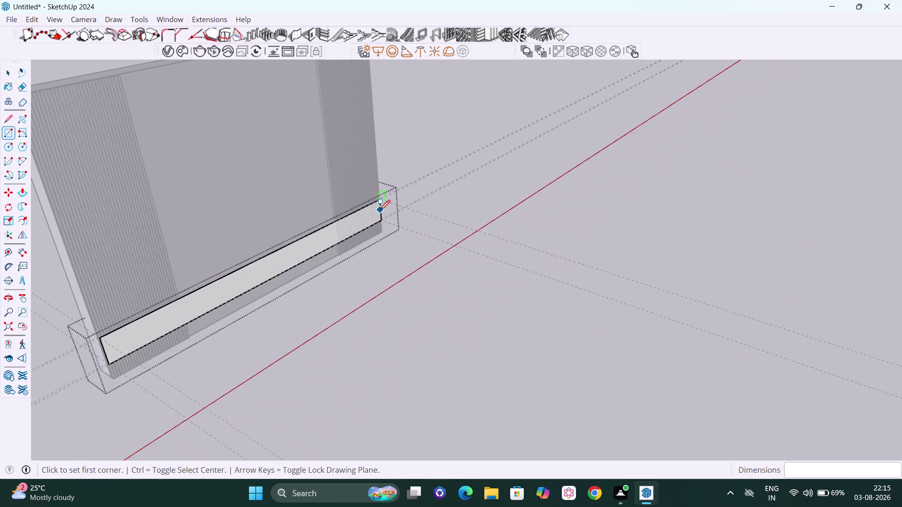
middle_drag(378, 211, 356, 220)
key(space)
click(444, 130)
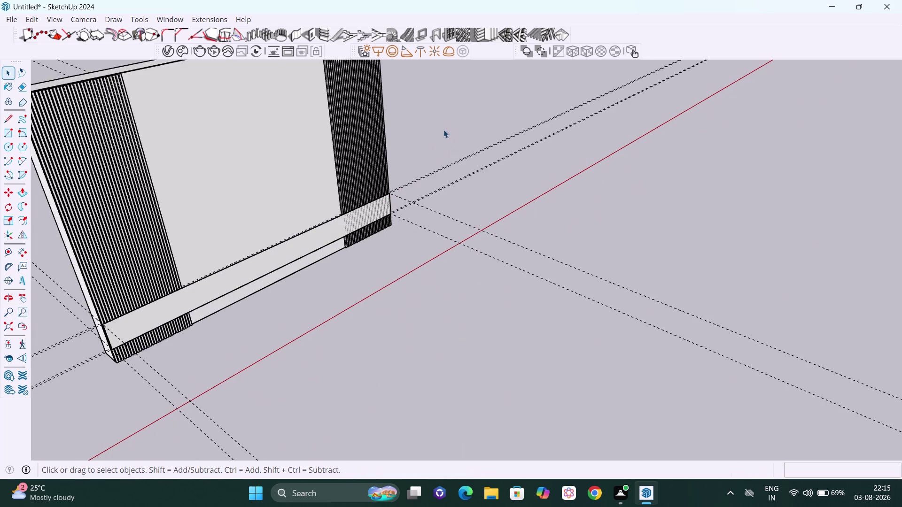
scroll(down, 3)
middle_drag(446, 189, 362, 196)
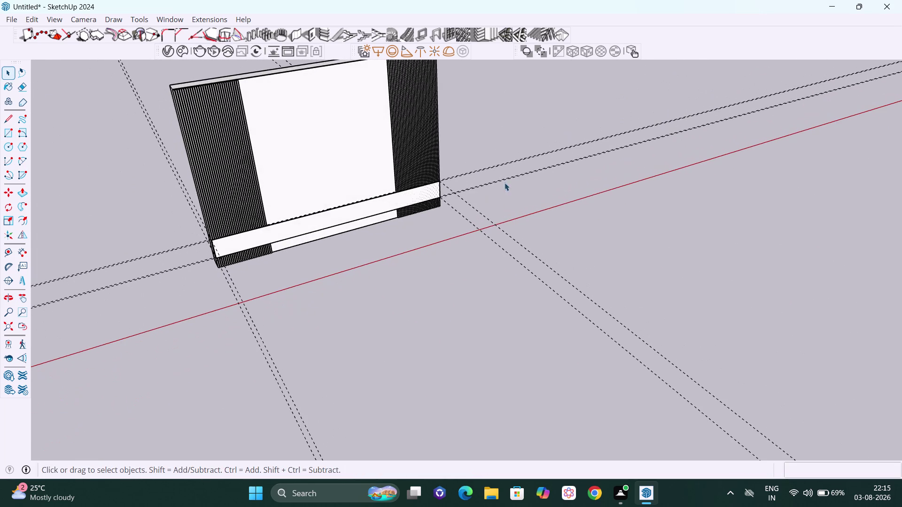
middle_drag(431, 193, 635, 233)
scroll(up, 3)
scroll(up, 3)
scroll(up, 3)
scroll(up, 3)
middle_drag(376, 251, 392, 255)
scroll(up, 3)
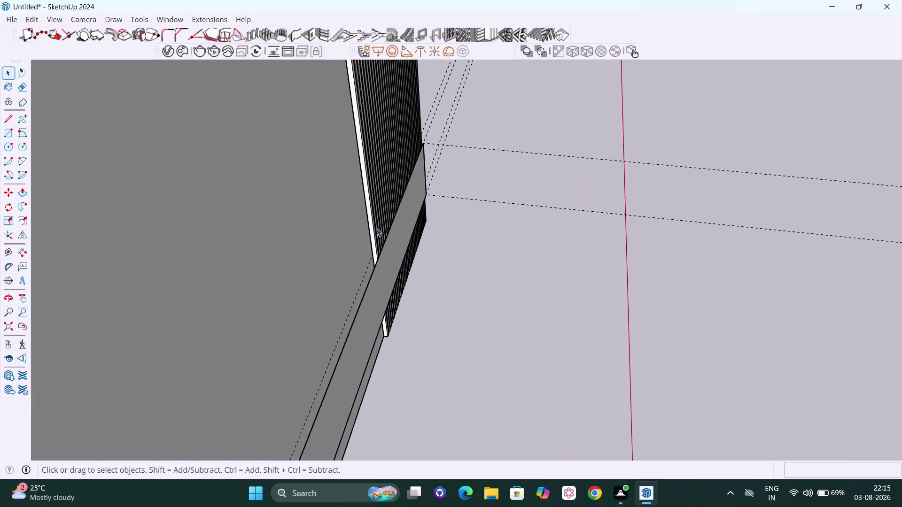
scroll(up, 3)
scroll(up, 3)
middle_drag(382, 269, 408, 265)
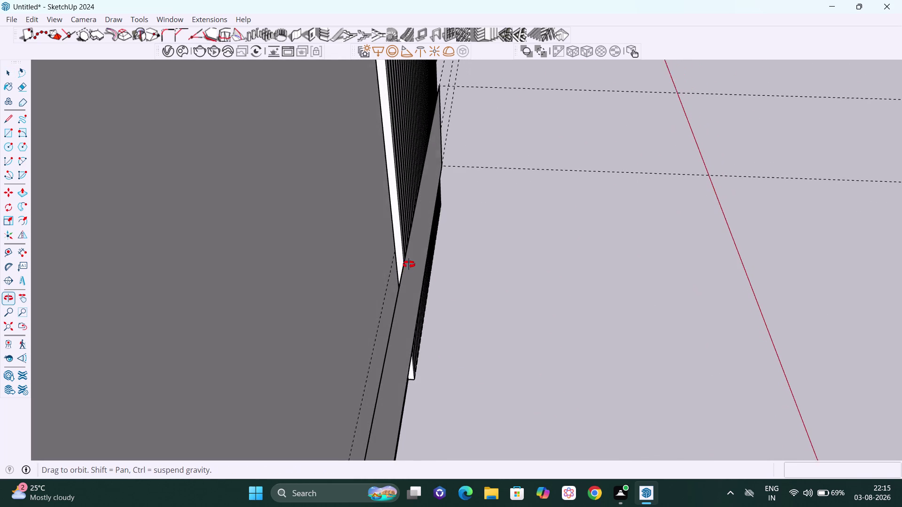
middle_drag(408, 264, 409, 263)
scroll(up, 3)
scroll(up, 3)
scroll(up, 3)
middle_drag(409, 278, 387, 271)
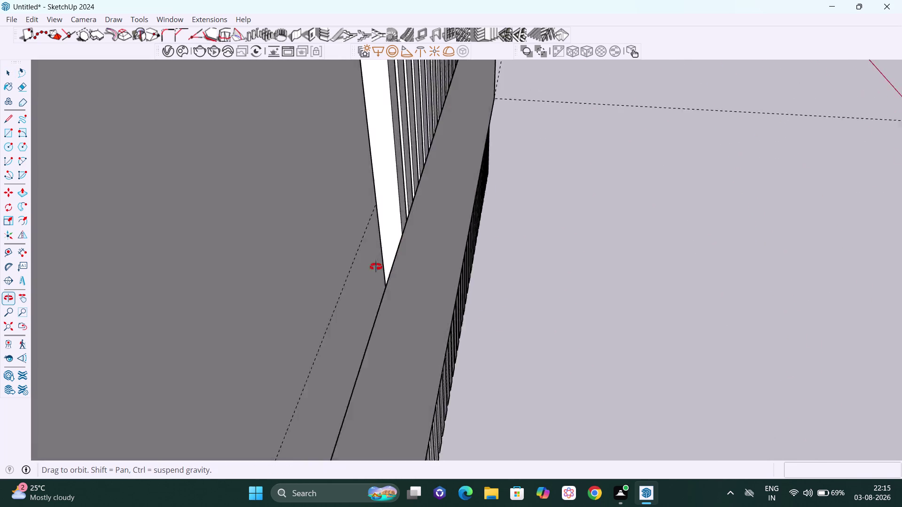
middle_drag(387, 271, 434, 228)
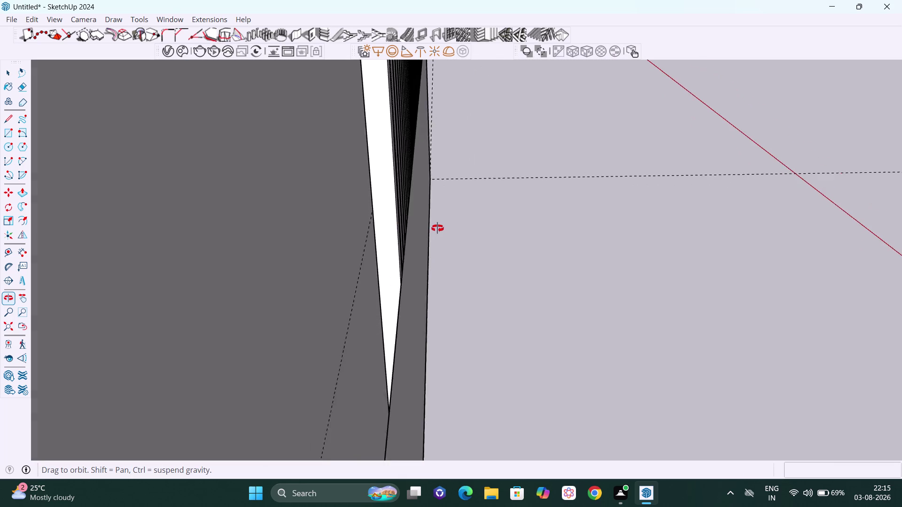
middle_drag(434, 228, 437, 229)
scroll(up, 3)
scroll(up, 3)
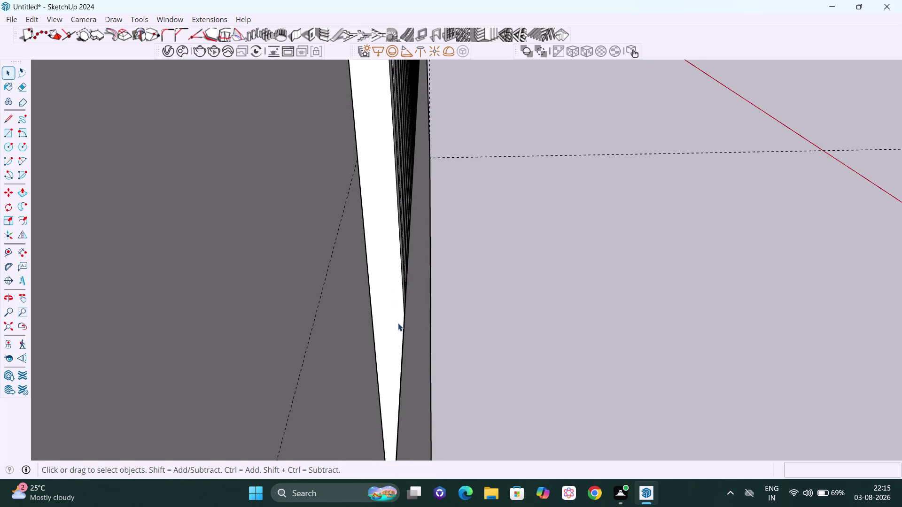
middle_drag(398, 323, 361, 307)
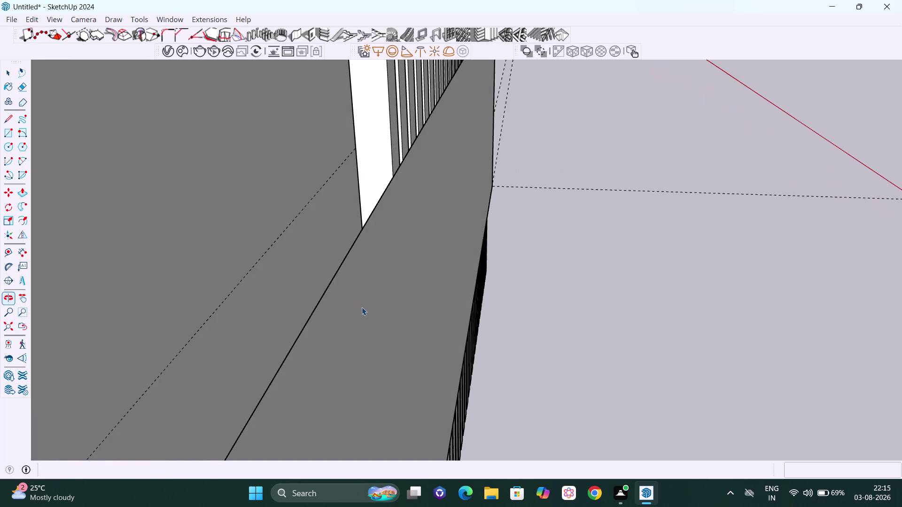
scroll(down, 3)
middle_drag(392, 281, 419, 270)
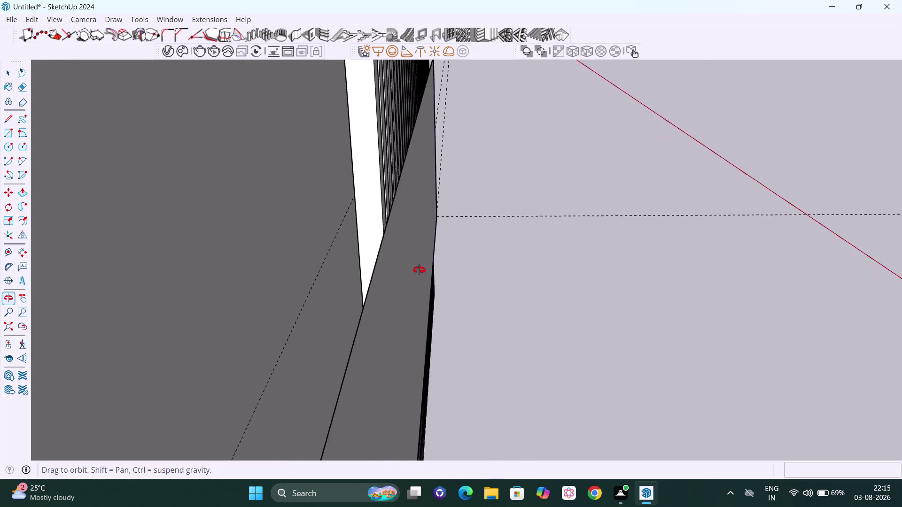
middle_drag(419, 271, 372, 266)
scroll(down, 3)
middle_drag(390, 256, 441, 240)
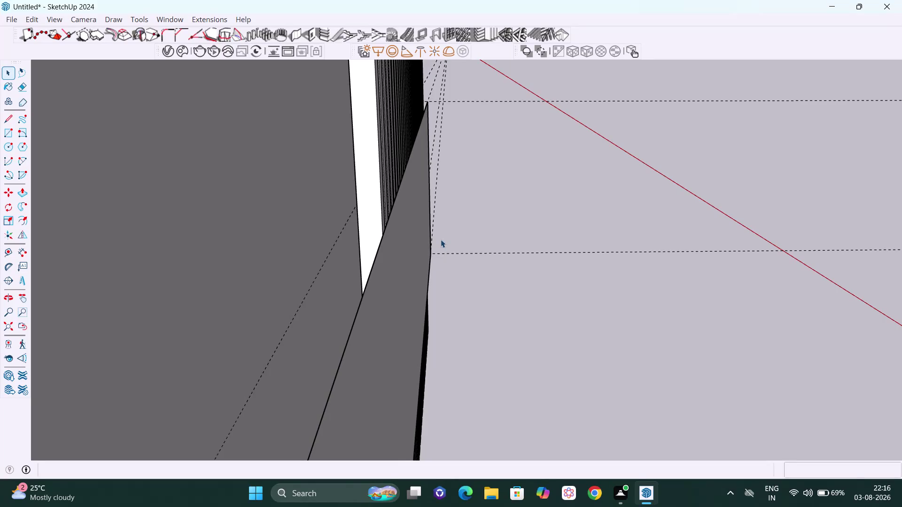
scroll(down, 3)
scroll(down, 3)
scroll(down, 3)
scroll(down, 3)
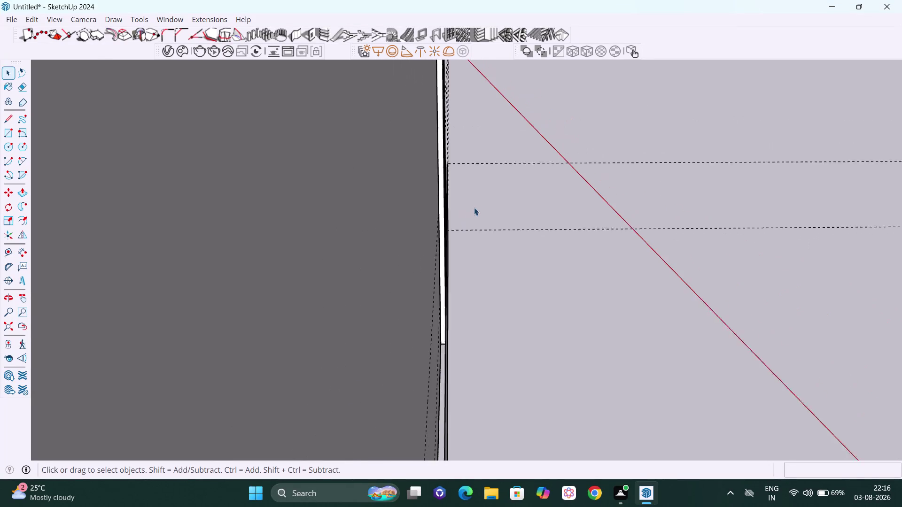
scroll(down, 3)
middle_drag(517, 296, 395, 288)
scroll(down, 3)
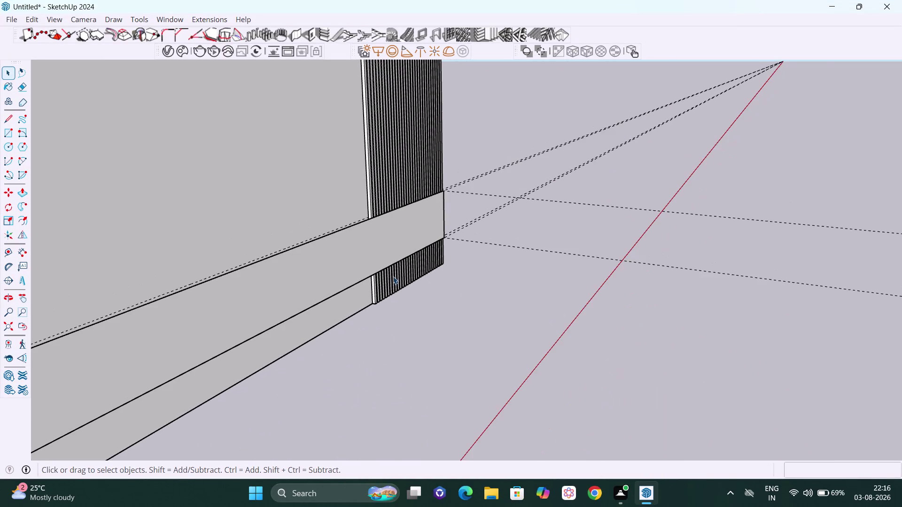
middle_drag(377, 280, 338, 277)
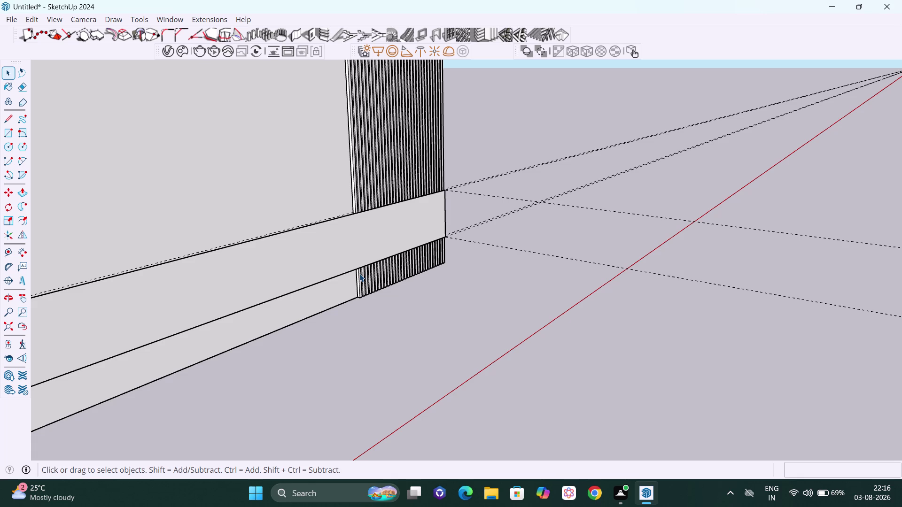
Enter the base rectangle group and select its face.
scroll(down, 3)
scroll(down, 3)
scroll(down, 3)
middle_drag(291, 274, 296, 278)
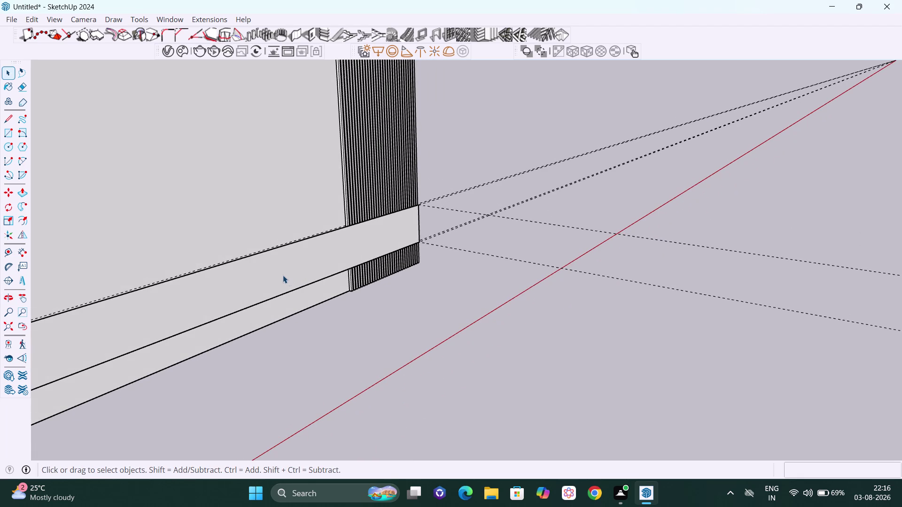
click(280, 272)
double_click(280, 272)
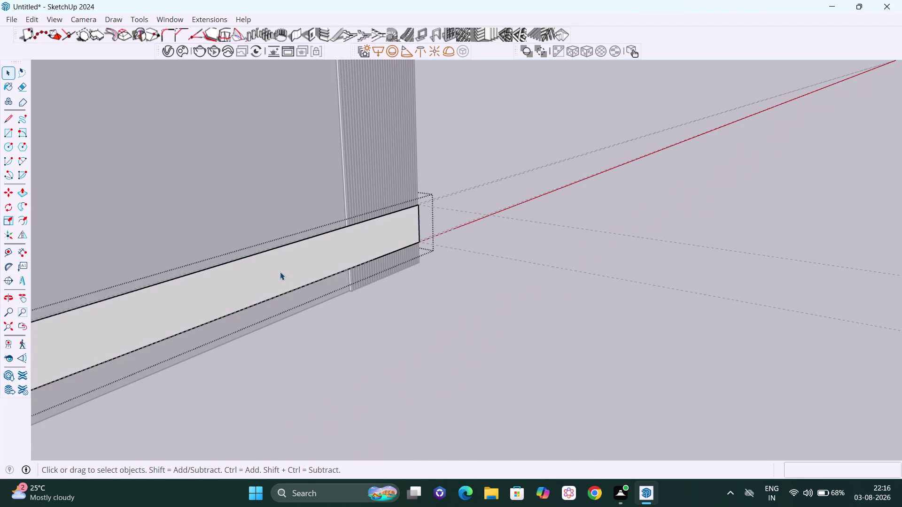
click(280, 272)
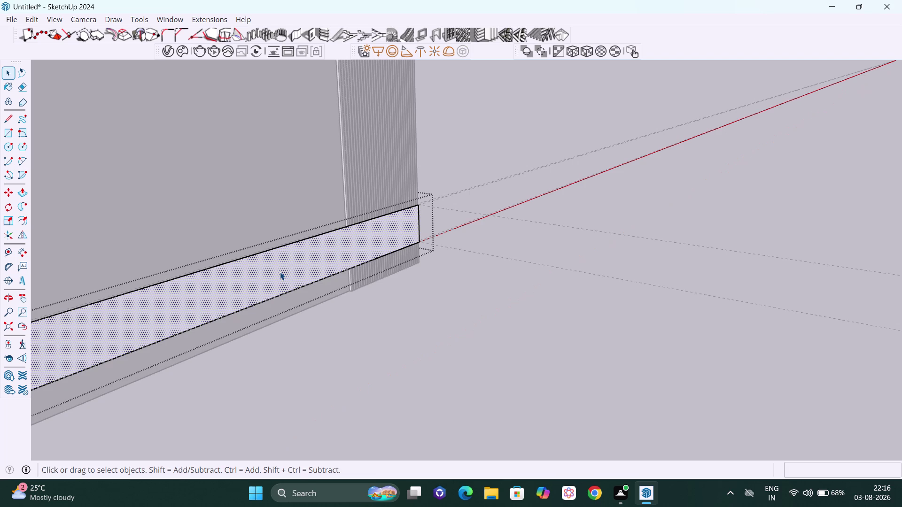
Push/pull the base face outward 300 into a solid block and close the group.
key(p)
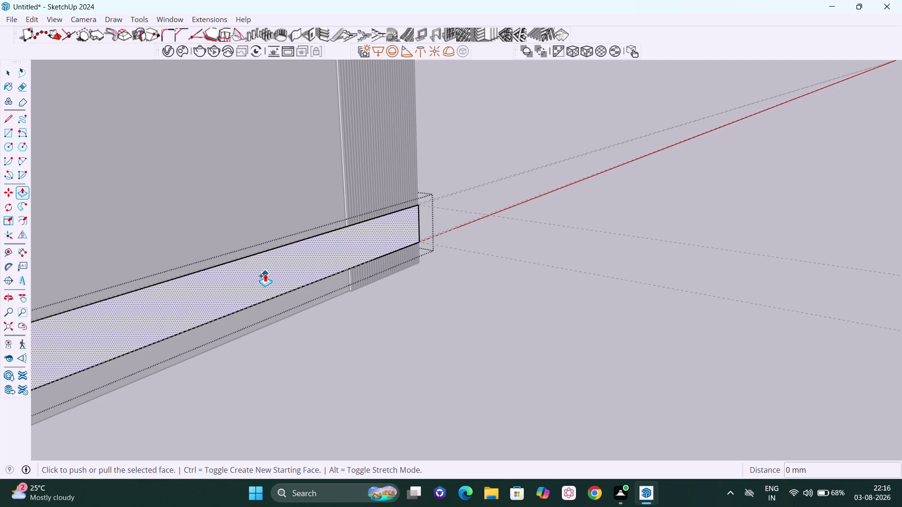
click(264, 273)
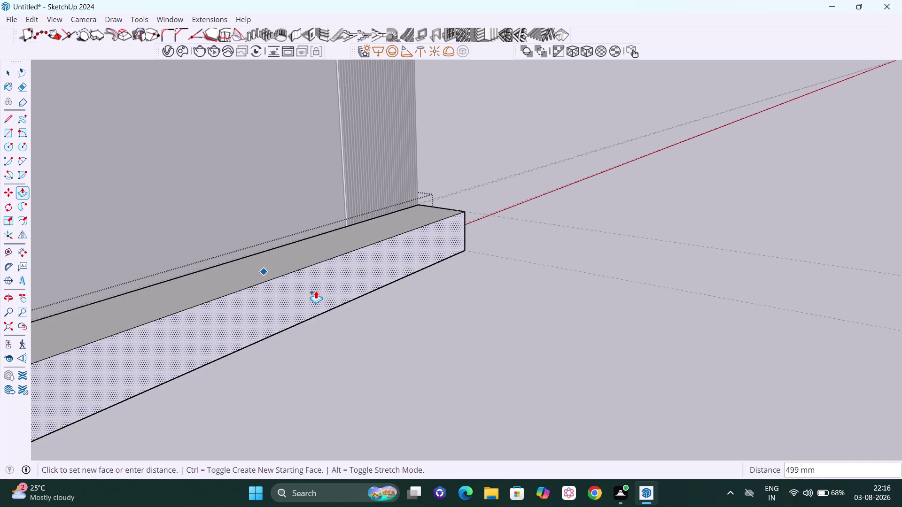
text(30)
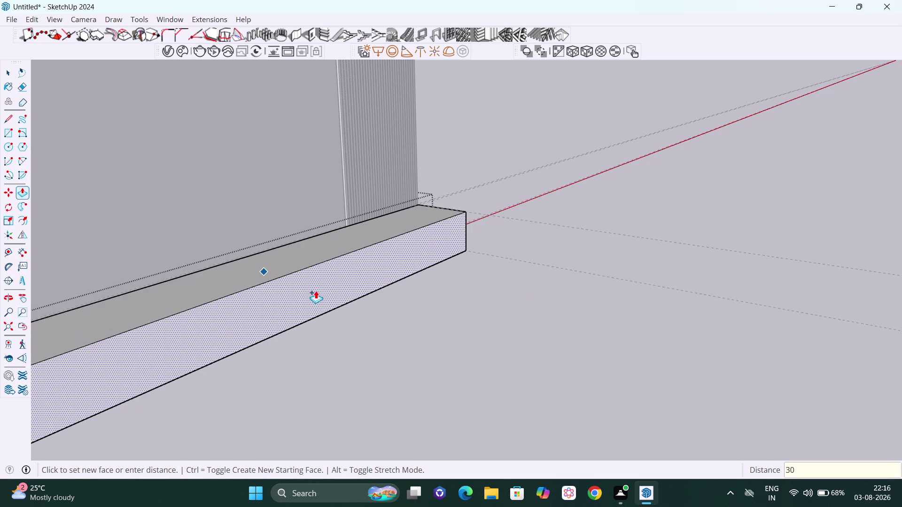
text(0)
key(Return)
key(space)
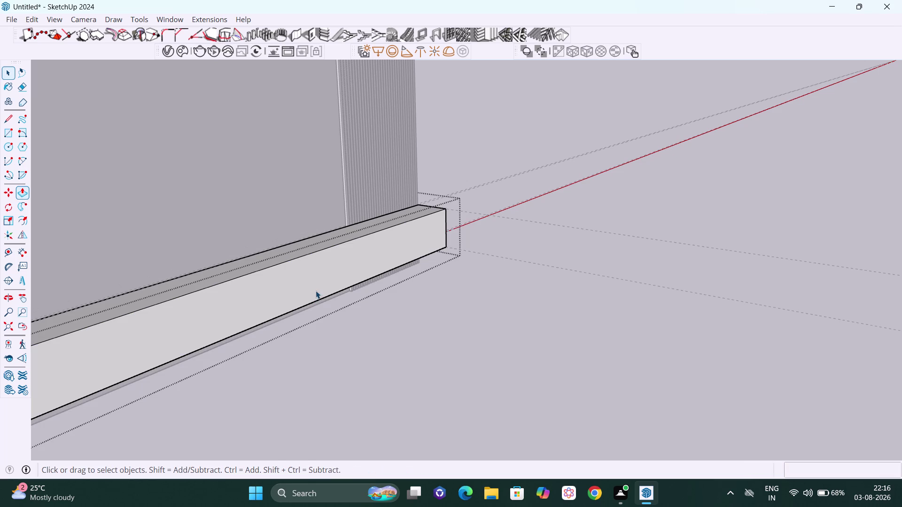
click(548, 106)
scroll(down, 3)
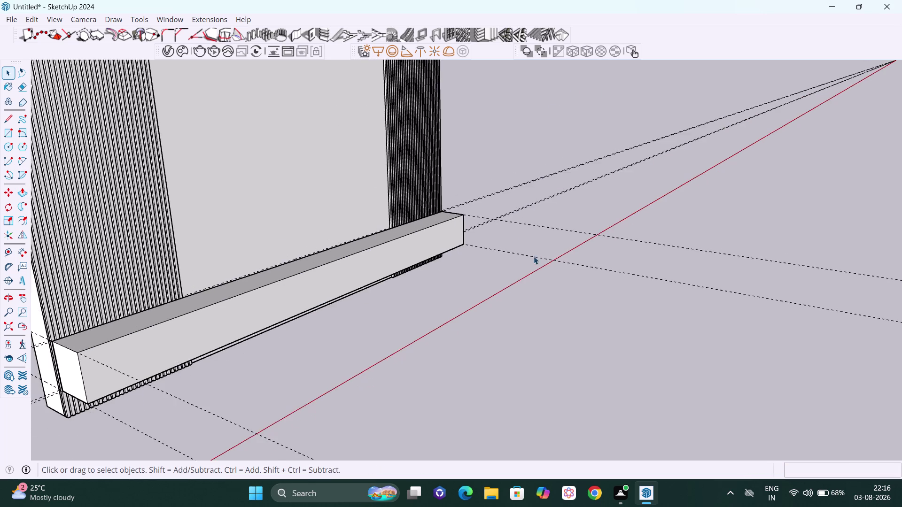
middle_drag(527, 256, 372, 223)
scroll(up, 3)
Enter the long cabinet group for editing.
scroll(up, 3)
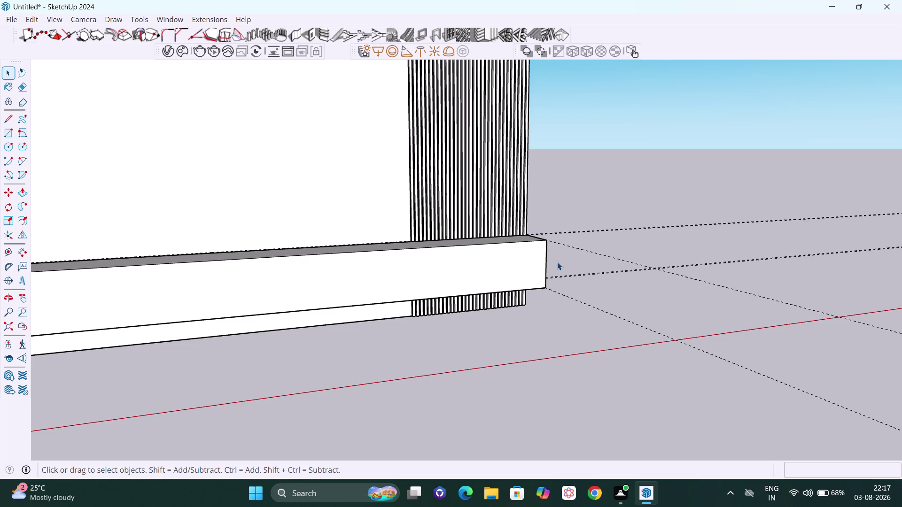
scroll(up, 3)
scroll(up, 3)
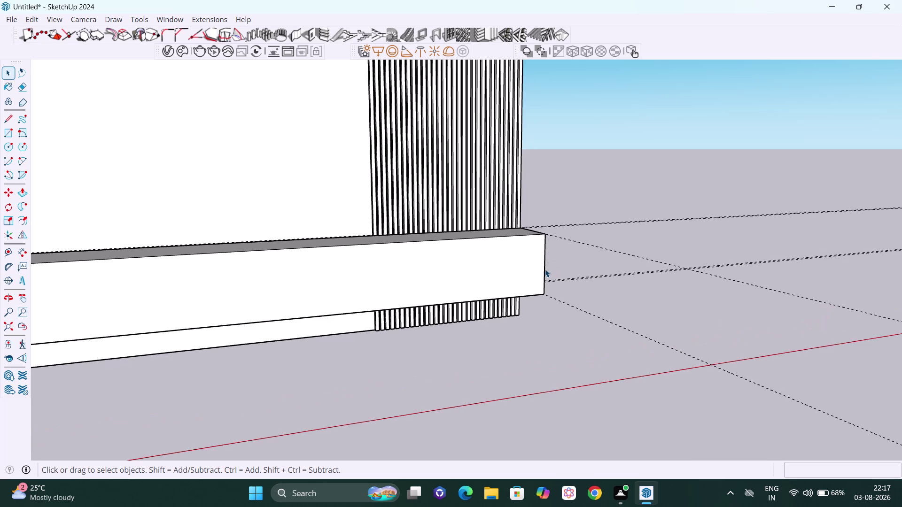
key(m)
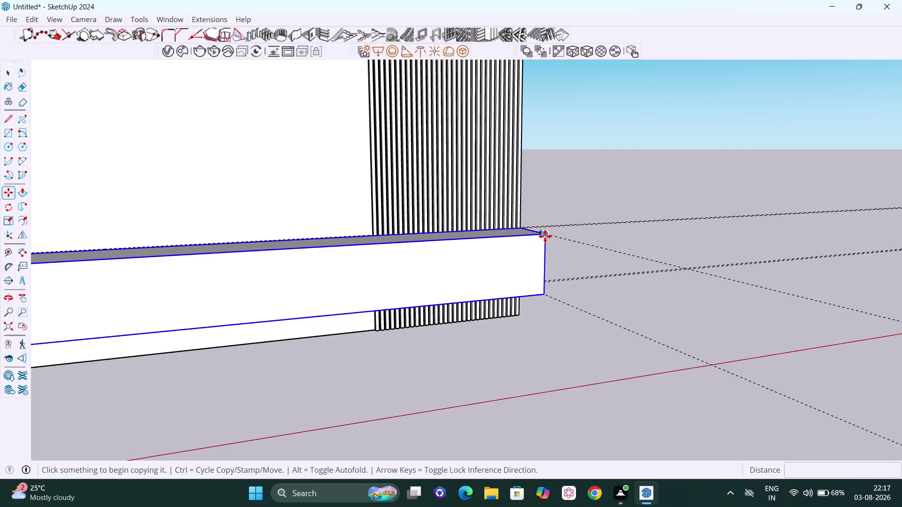
key(space)
click(524, 263)
double_click(523, 263)
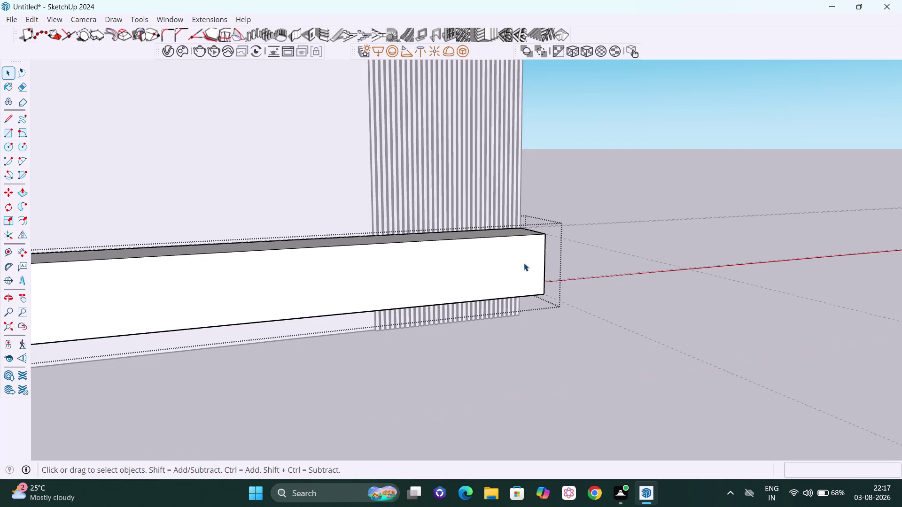
Start a Move copy from the cabinet's front end corner and bring the far end into view.
scroll(up, 3)
key(m)
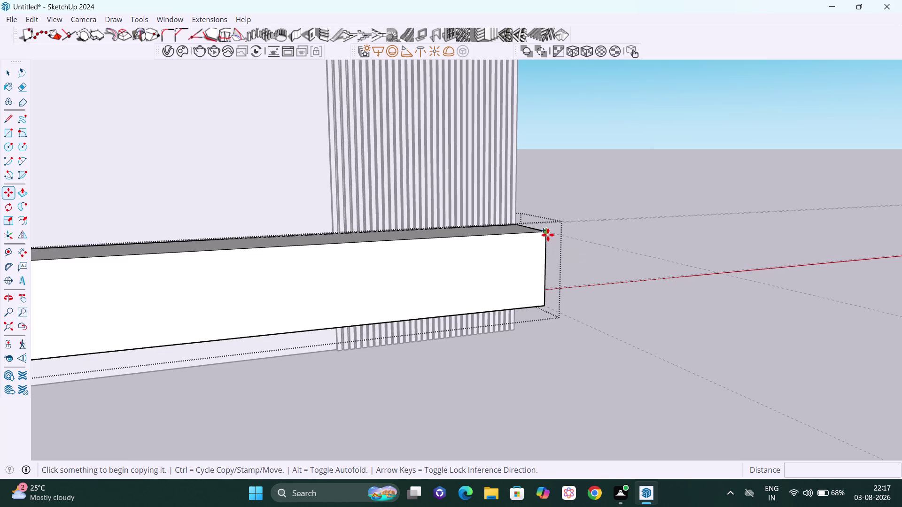
click(548, 240)
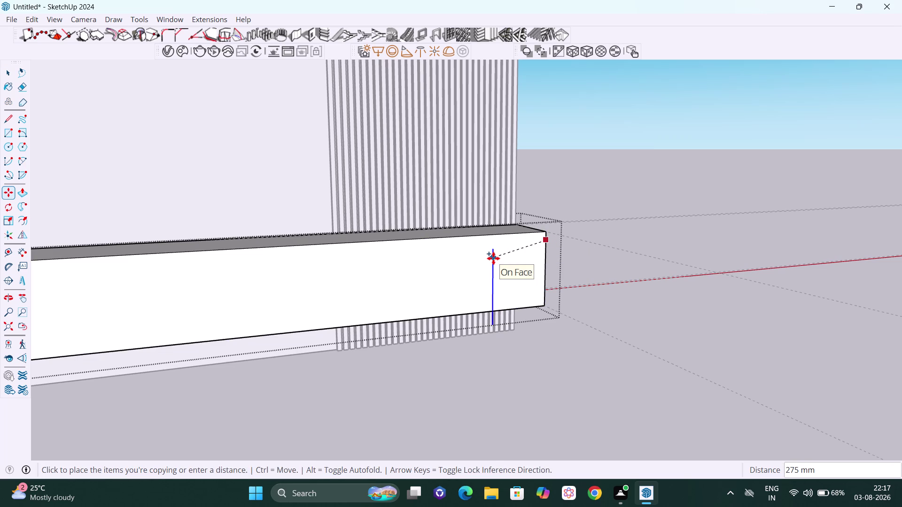
key(Right)
scroll(down, 3)
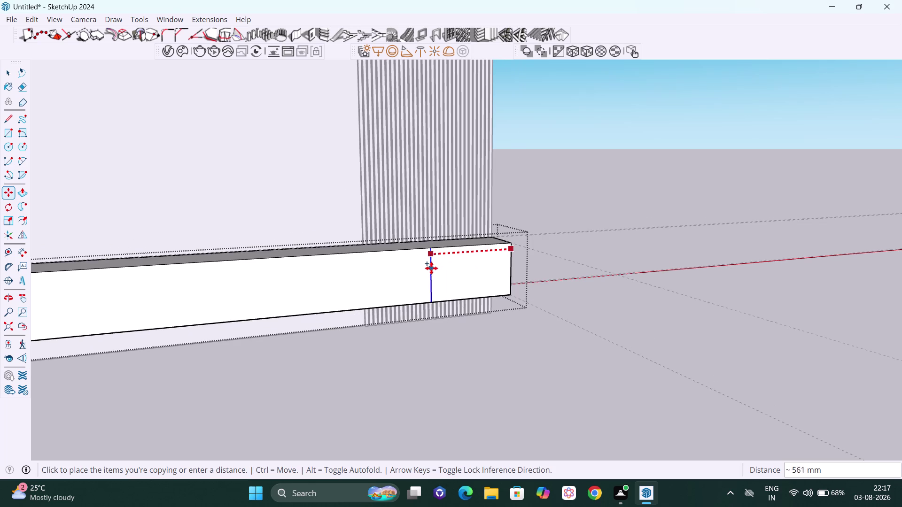
key(h)
drag(348, 270, 634, 237)
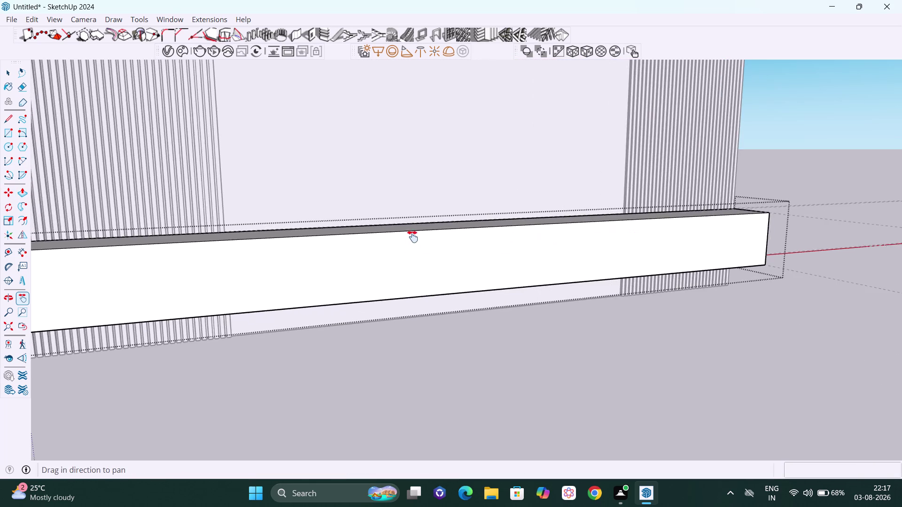
scroll(down, 3)
drag(335, 256, 482, 261)
middle_drag(428, 260, 479, 281)
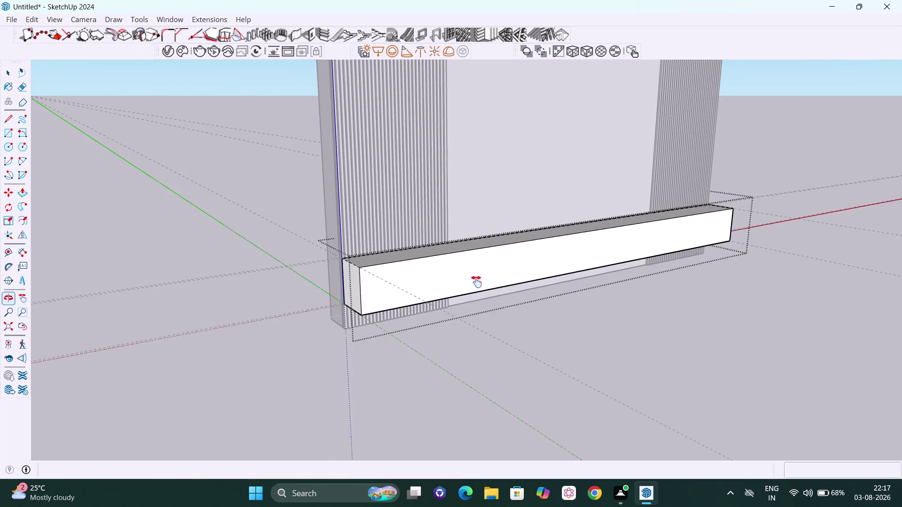
scroll(up, 3)
middle_drag(358, 276, 360, 299)
scroll(up, 3)
middle_drag(362, 296, 394, 295)
scroll(up, 3)
key(Escape)
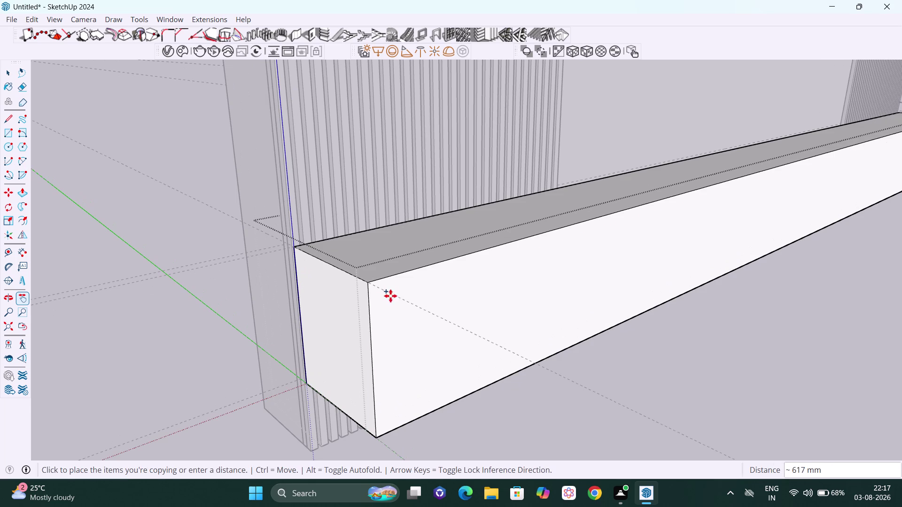
Place the copied edge at the far end and divide the span with /4.
click(367, 282)
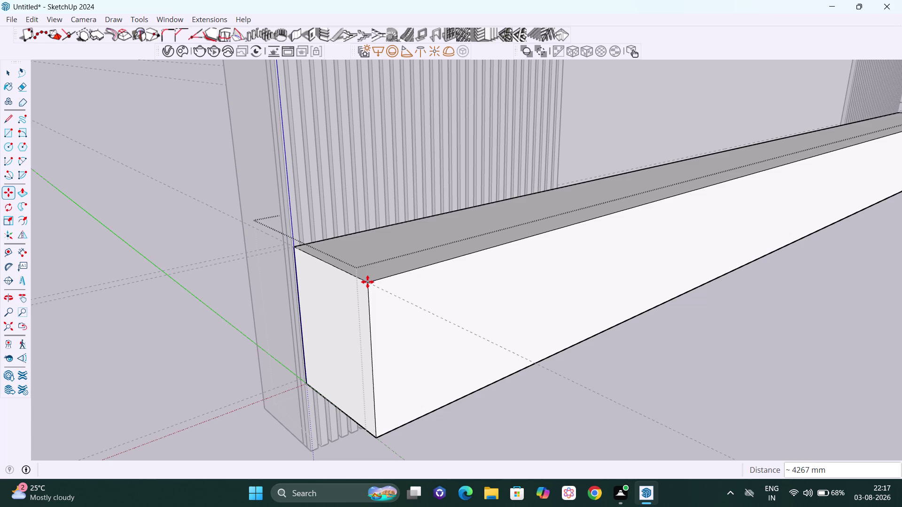
key(slash)
key(4)
key(Return)
key(space)
scroll(down, 3)
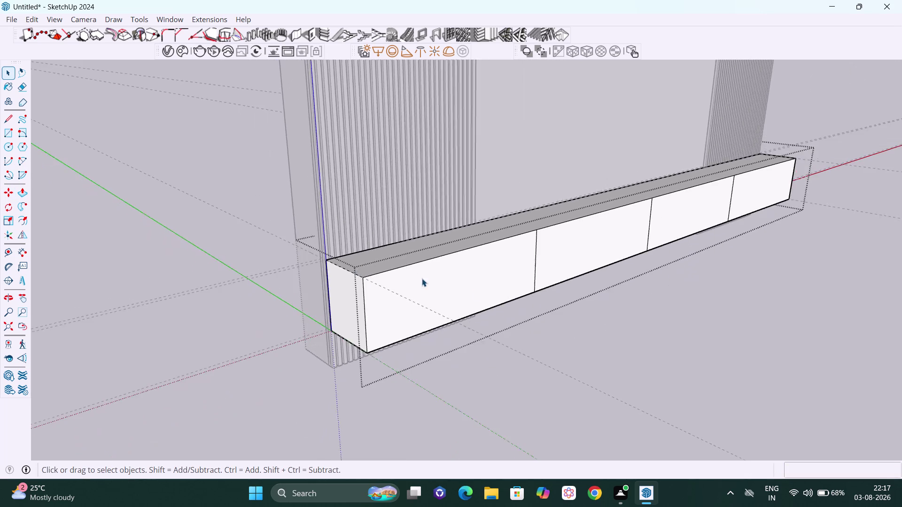
scroll(down, 3)
middle_drag(602, 273, 500, 236)
scroll(down, 3)
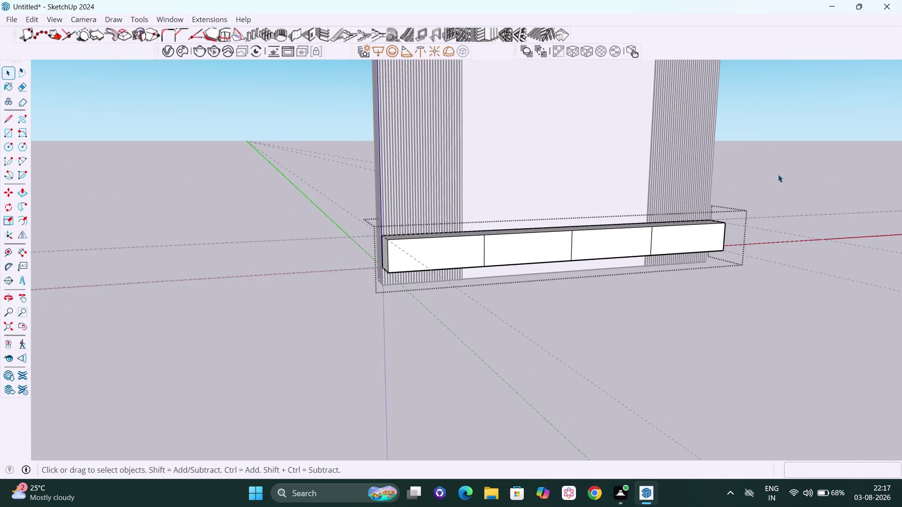
click(778, 174)
scroll(up, 3)
middle_drag(738, 214, 600, 232)
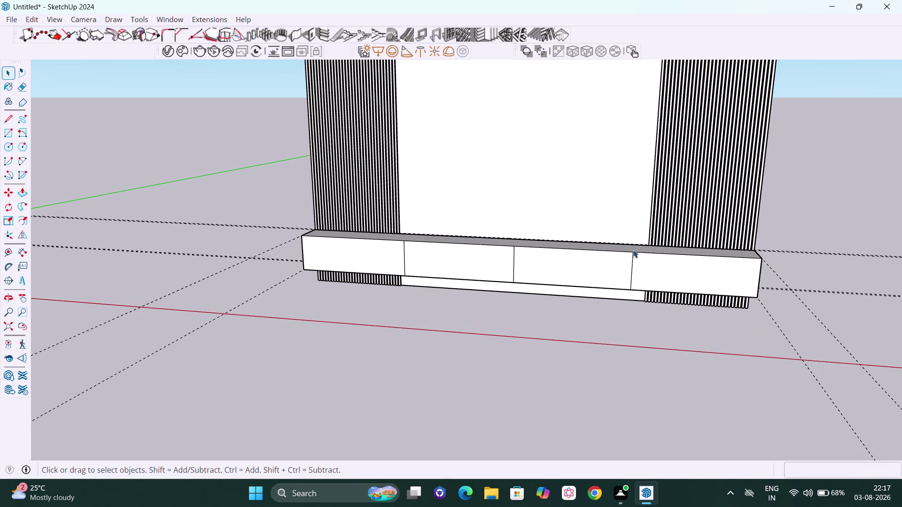
scroll(up, 3)
scroll(down, 3)
middle_drag(637, 253, 709, 310)
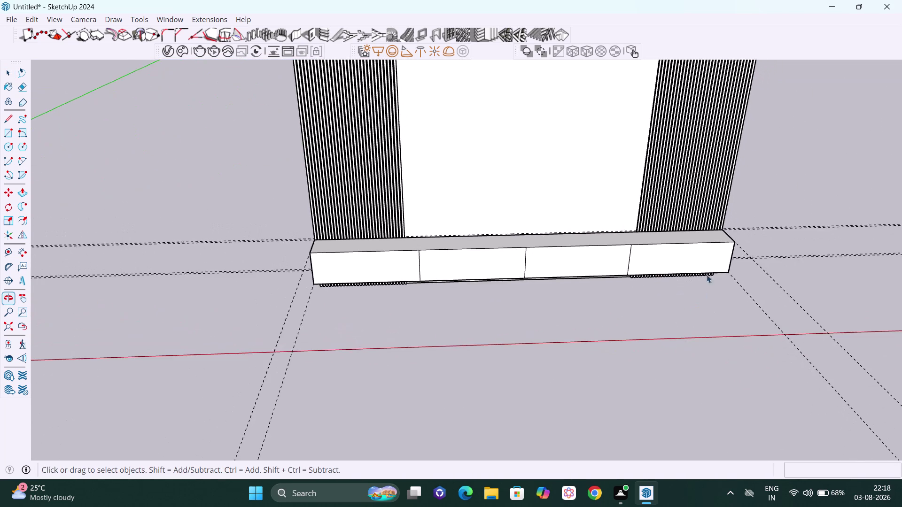
scroll(up, 3)
scroll(down, 3)
middle_drag(653, 270, 663, 249)
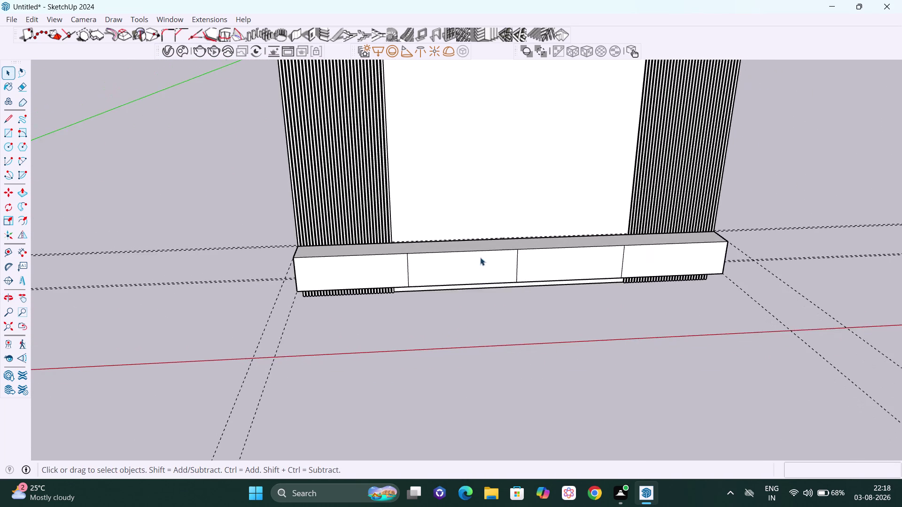
scroll(up, 3)
scroll(up, 3)
click(447, 279)
double_click(446, 279)
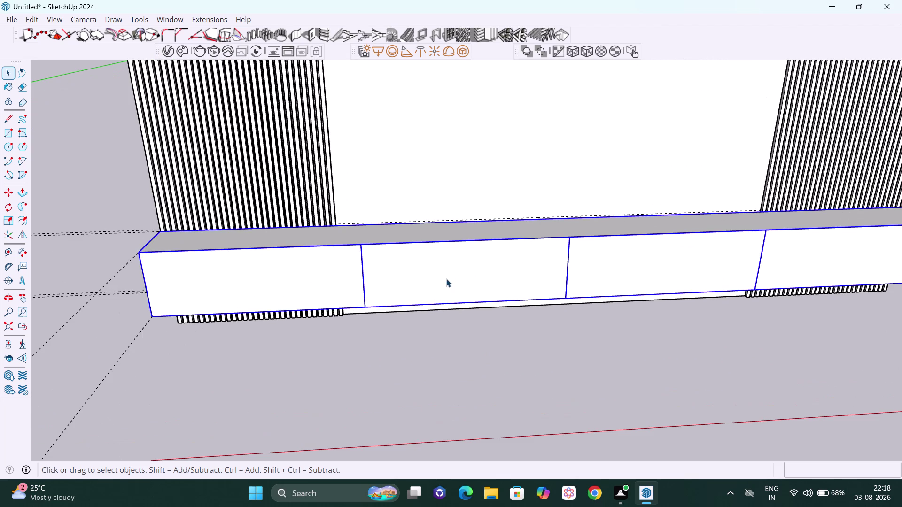
click(446, 276)
scroll(down, 3)
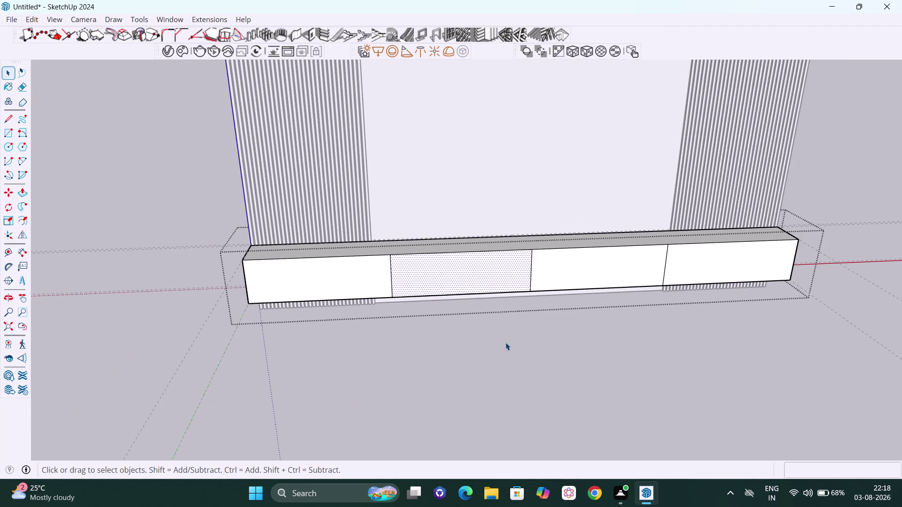
click(511, 350)
middle_drag(513, 274, 468, 259)
scroll(up, 3)
scroll(up, 3)
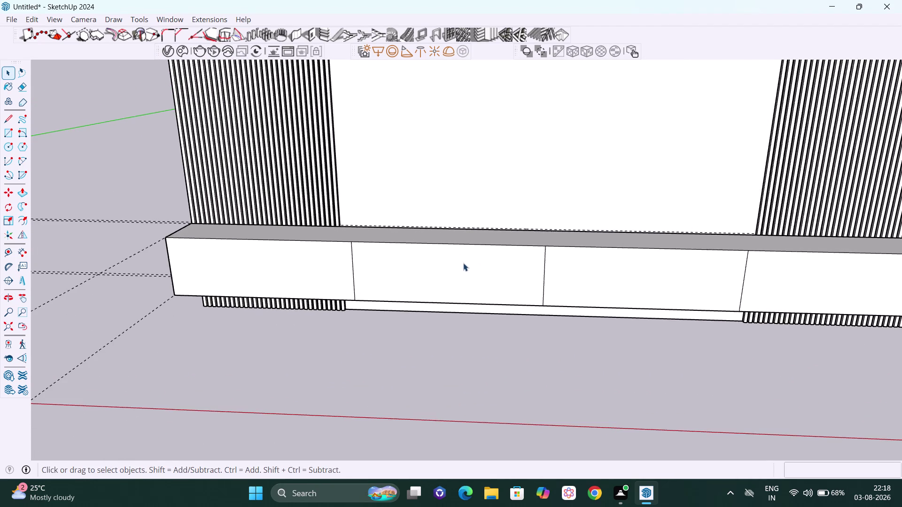
middle_drag(463, 263, 481, 311)
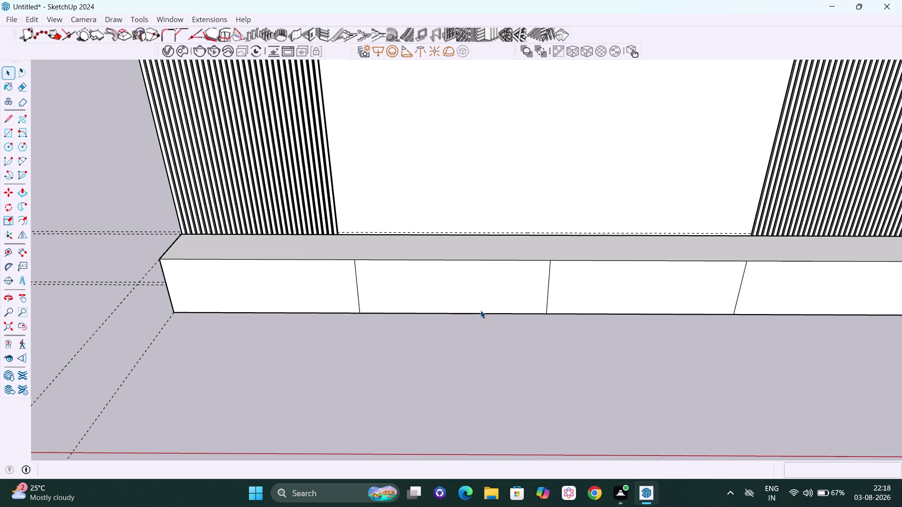
scroll(up, 3)
middle_drag(446, 300, 486, 287)
scroll(up, 3)
scroll(down, 3)
double_click(444, 258)
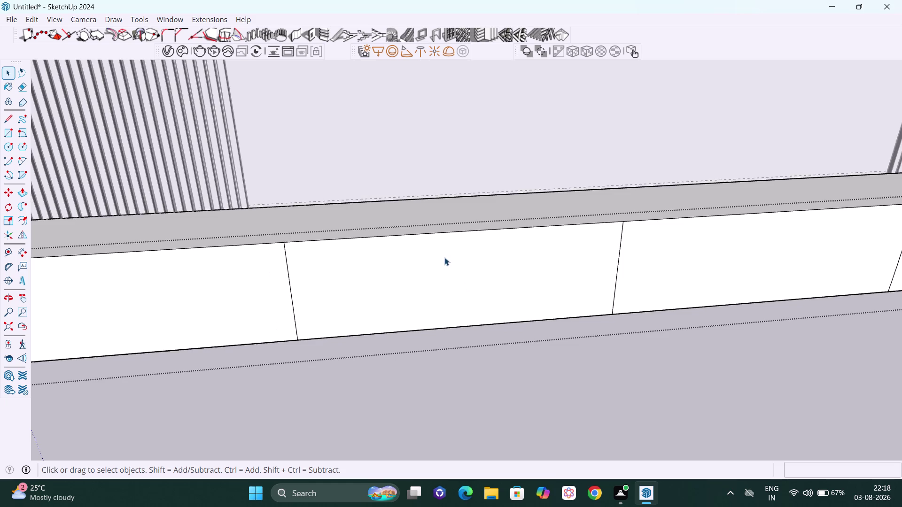
Select the top edge of the second front panel.
click(444, 258)
scroll(up, 3)
click(445, 258)
click(444, 258)
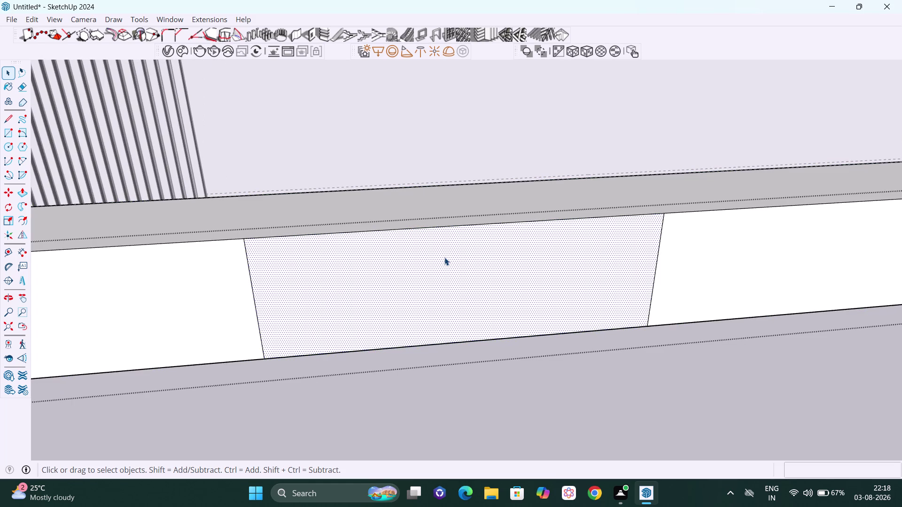
double_click(444, 258)
click(445, 257)
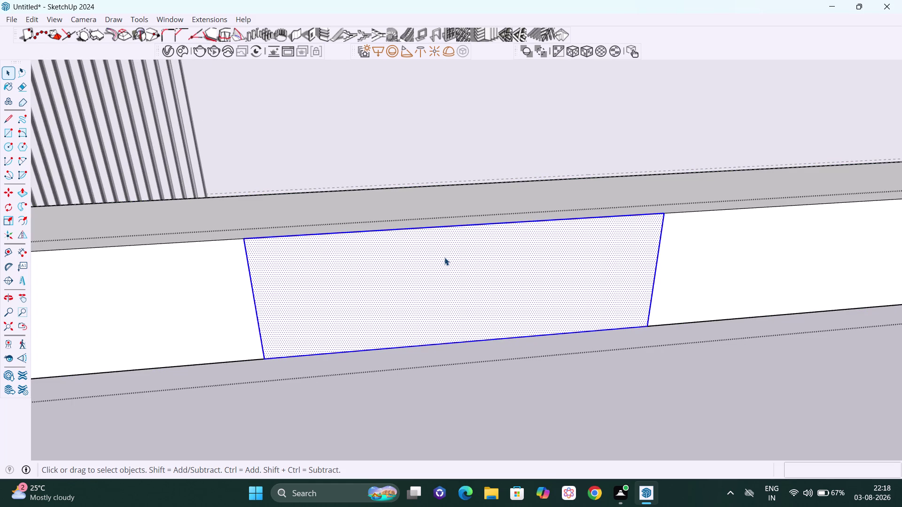
click(441, 257)
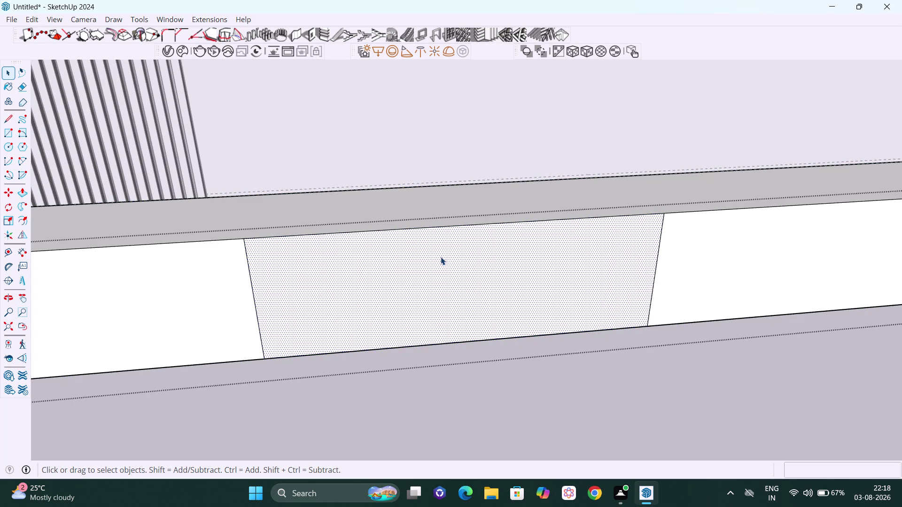
click(436, 227)
Copy the panel's top edge straight down 175 mm with Move.
key(m)
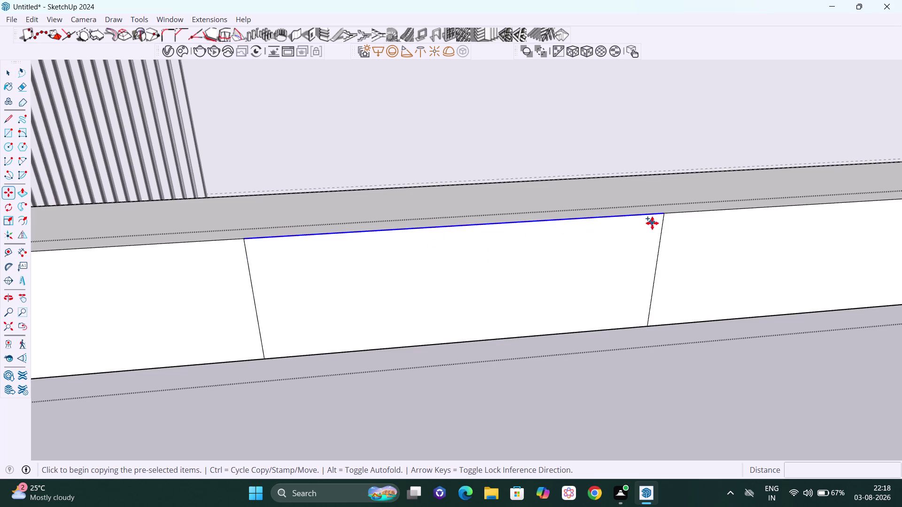
click(633, 217)
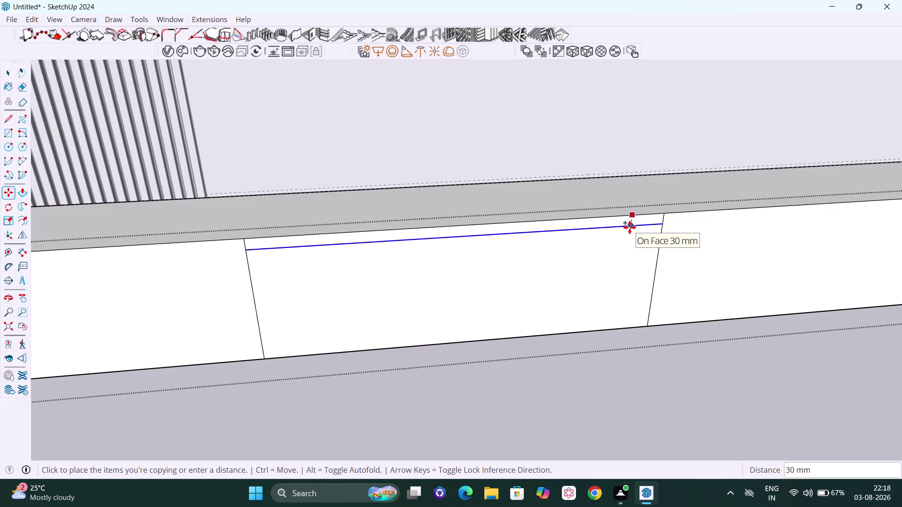
key(Up)
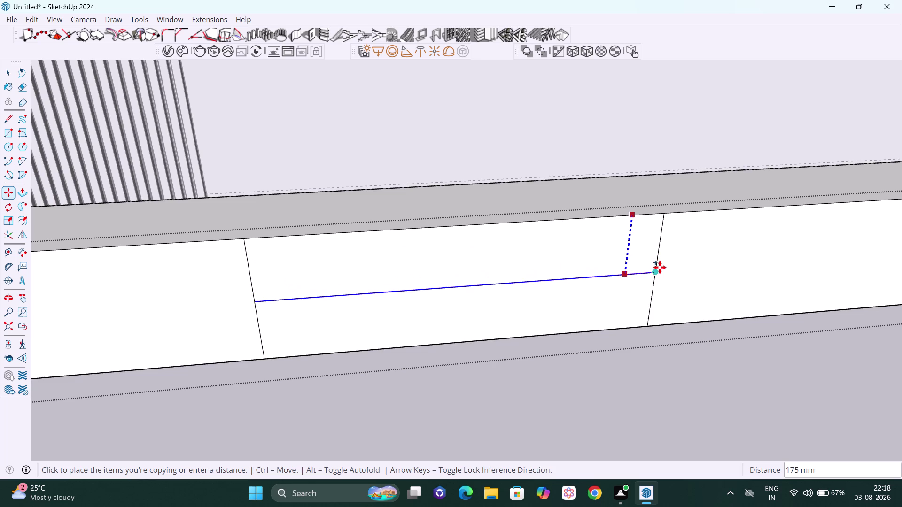
click(660, 272)
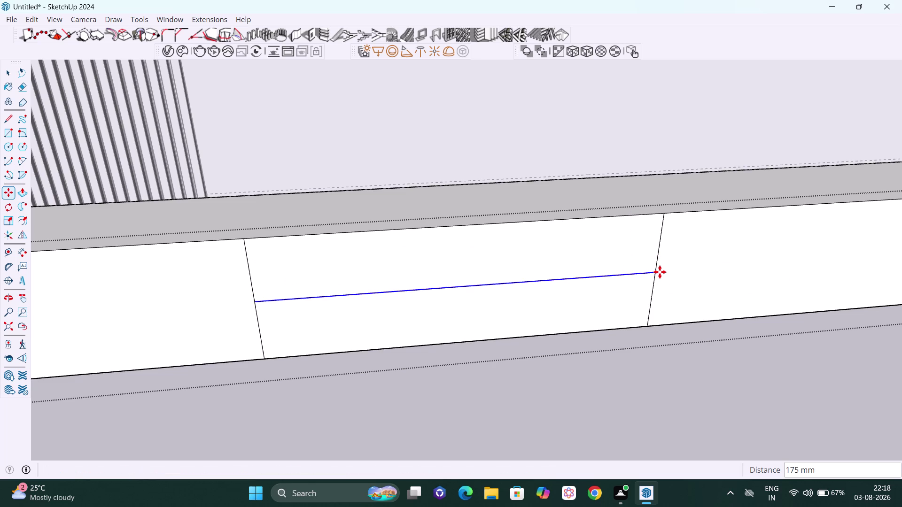
key(space)
click(599, 415)
Orbit to inspect the split panel and select the new upper drawer face.
scroll(down, 3)
middle_drag(588, 344, 583, 304)
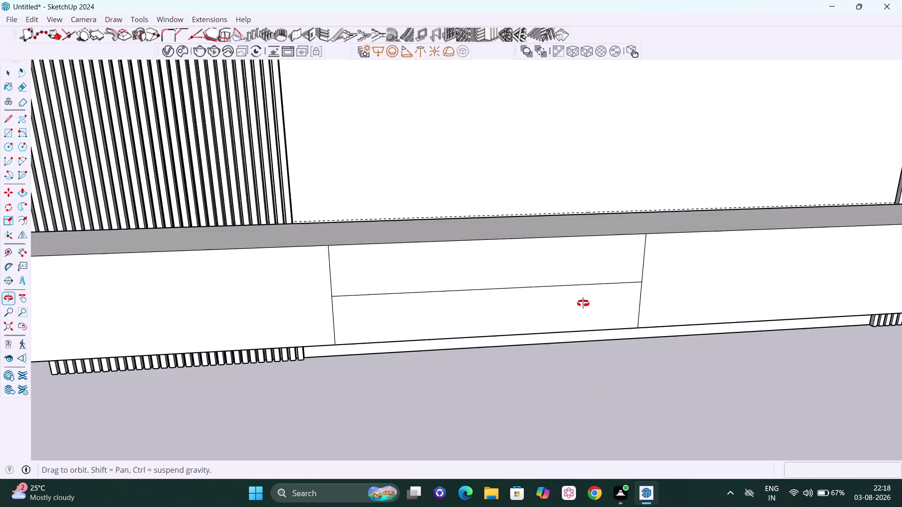
middle_drag(584, 305, 565, 288)
click(547, 270)
click(546, 277)
click(547, 277)
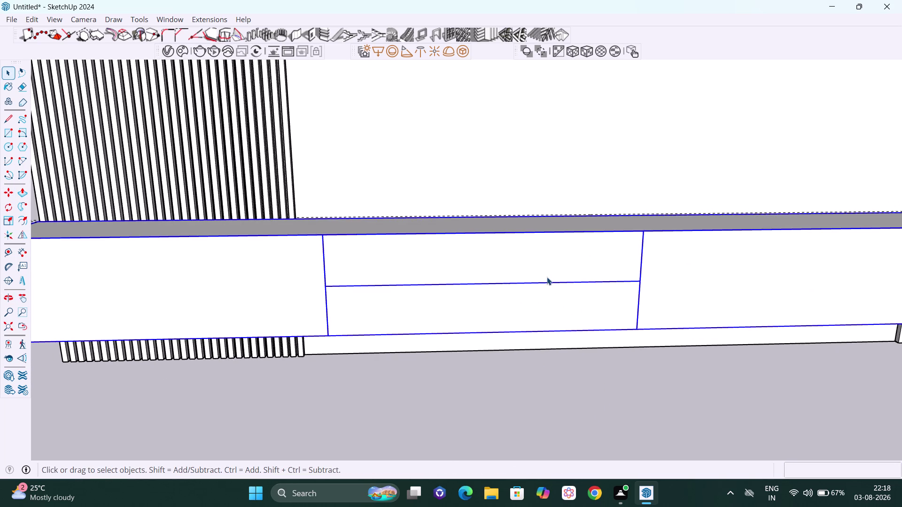
click(533, 269)
middle_drag(527, 270, 542, 288)
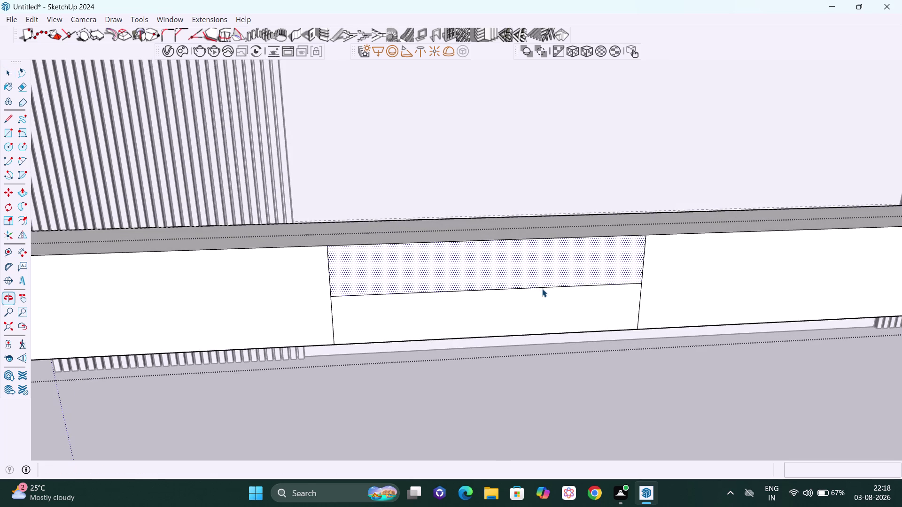